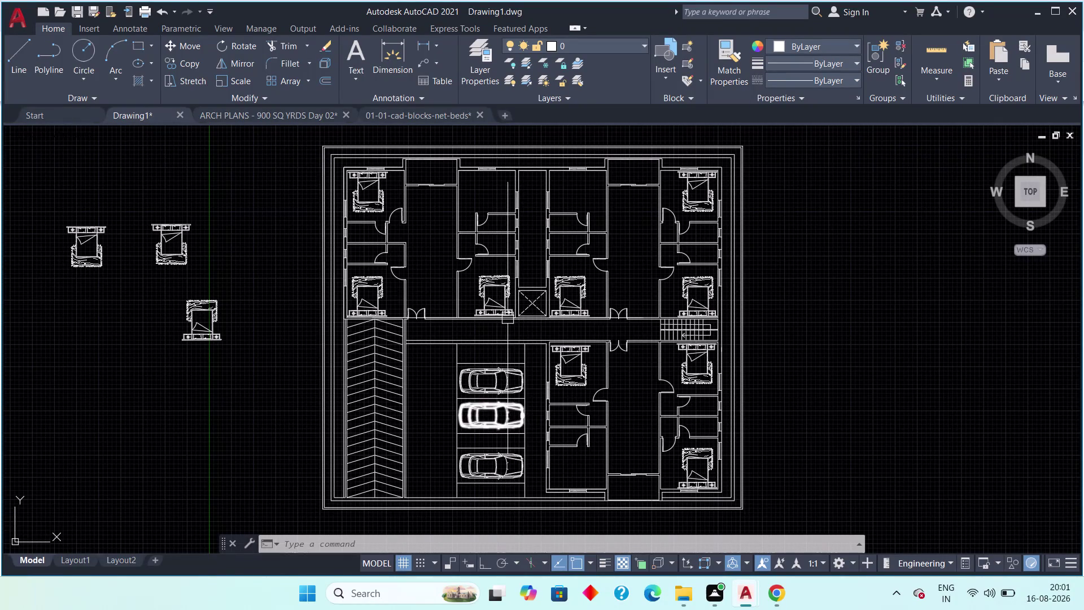
Zoom to the upper inner bedroom and set an offset distance of 2'3".
middle_drag(499, 293, 466, 413)
scroll(up, 3)
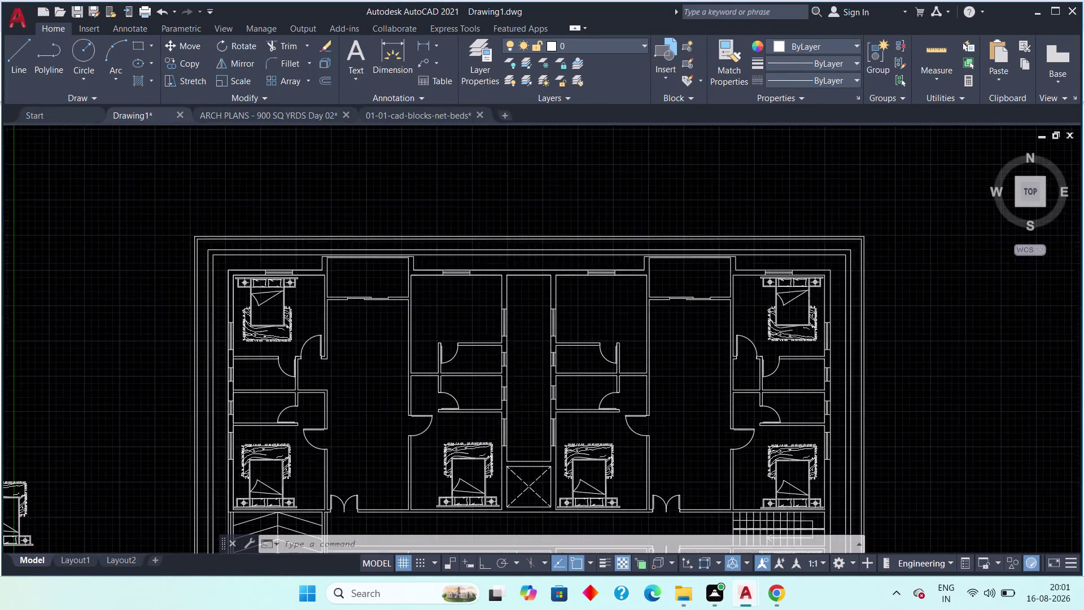
scroll(up, 3)
middle_drag(464, 308, 443, 370)
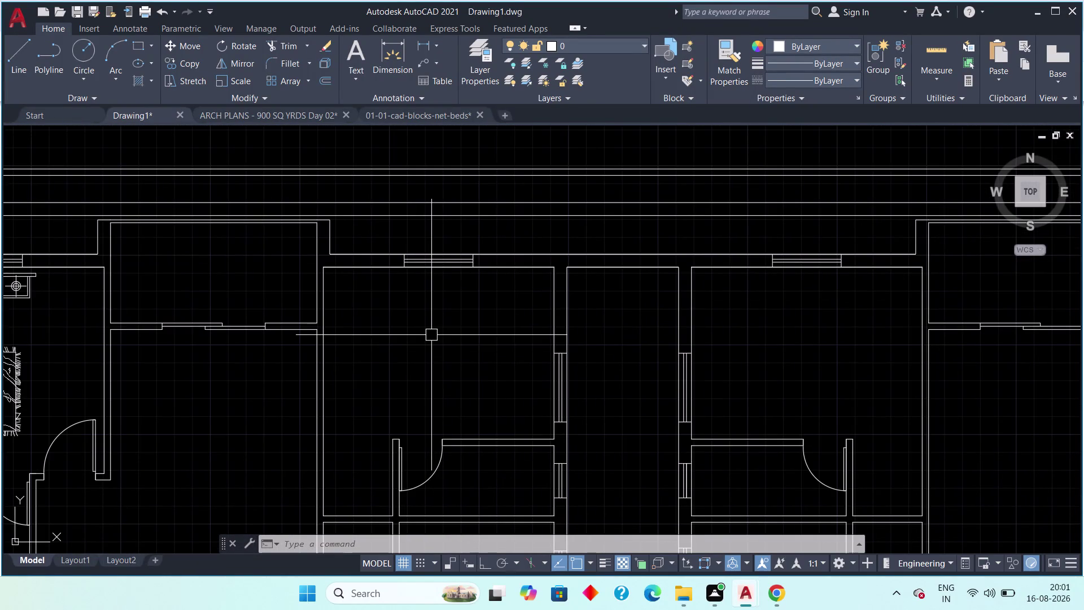
scroll(up, 3)
middle_drag(415, 304, 415, 317)
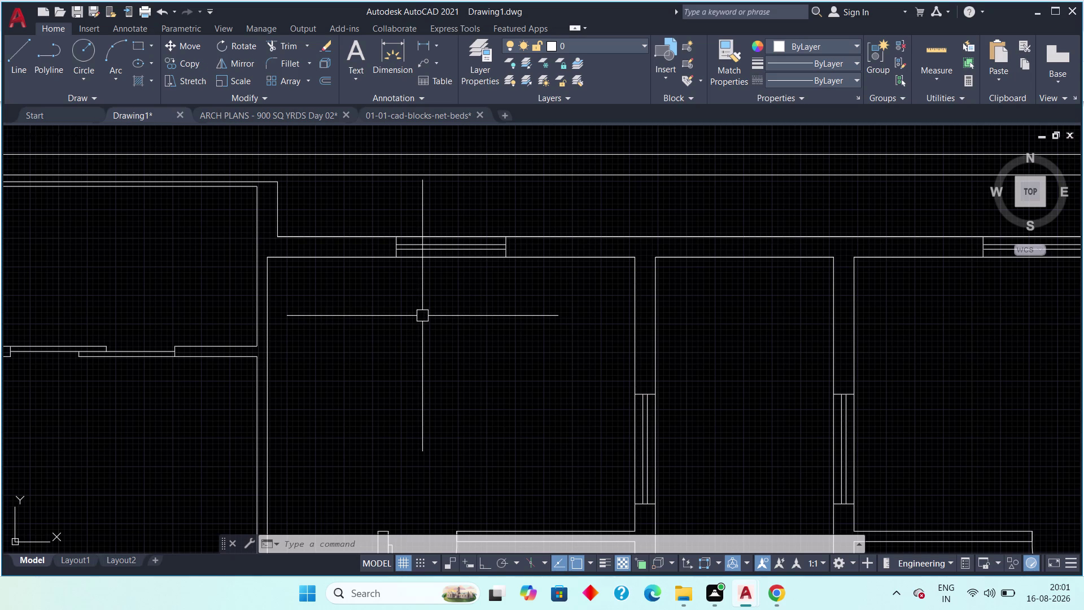
text(off)
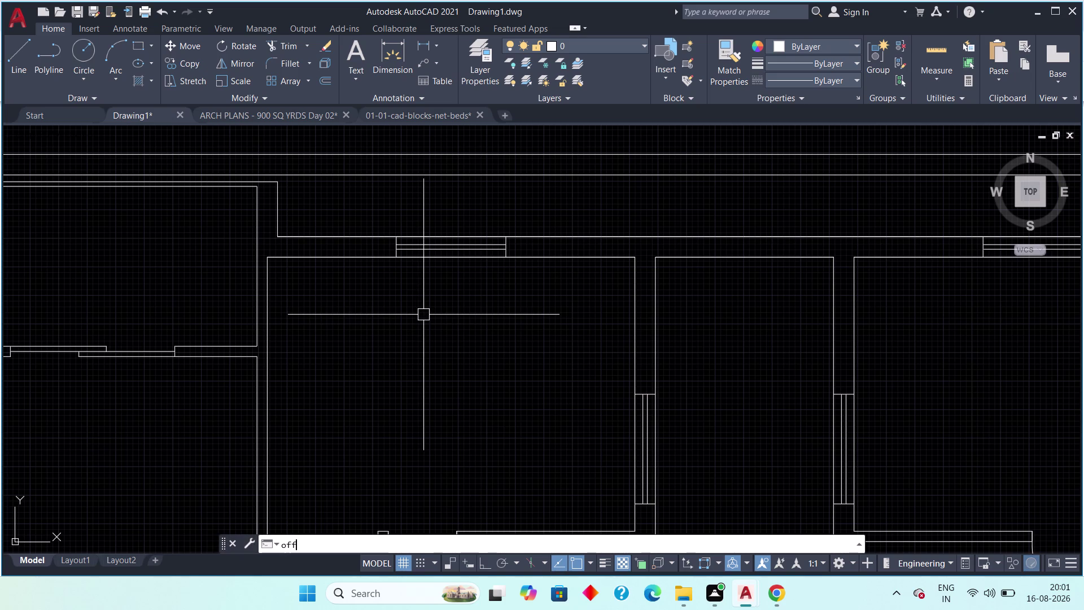
key(space)
text(2)
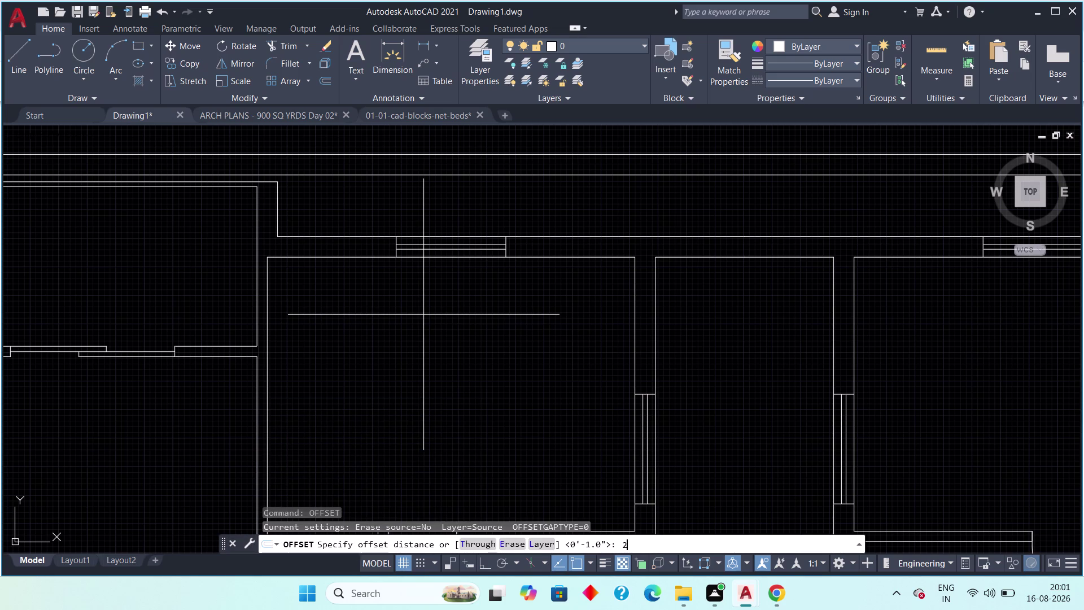
text('3)
text(")
key(space)
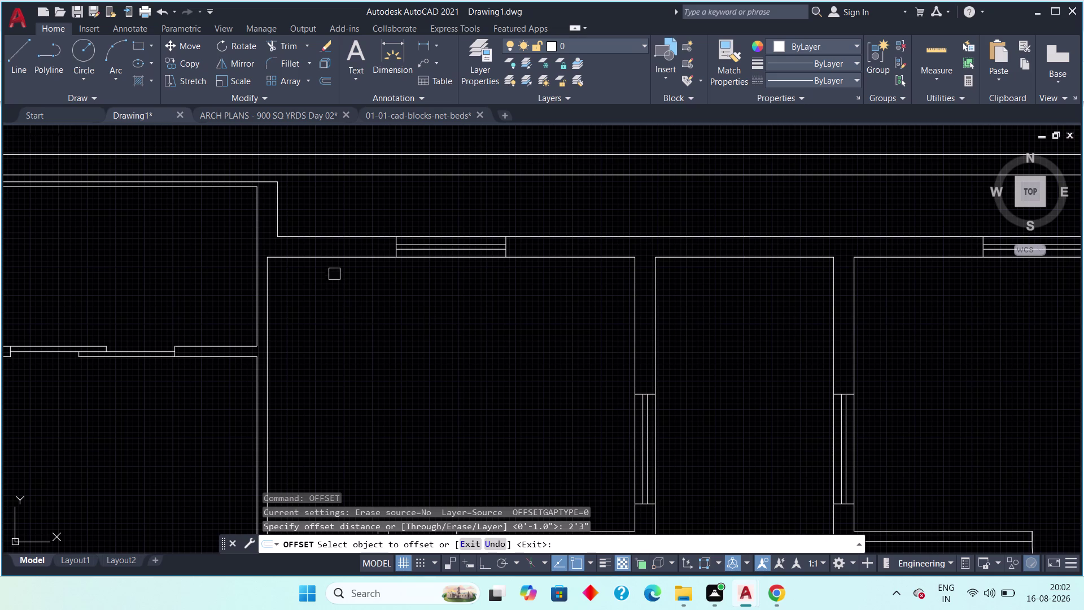
Offset the room's top and left walls 2'3" inward.
click(335, 259)
click(341, 342)
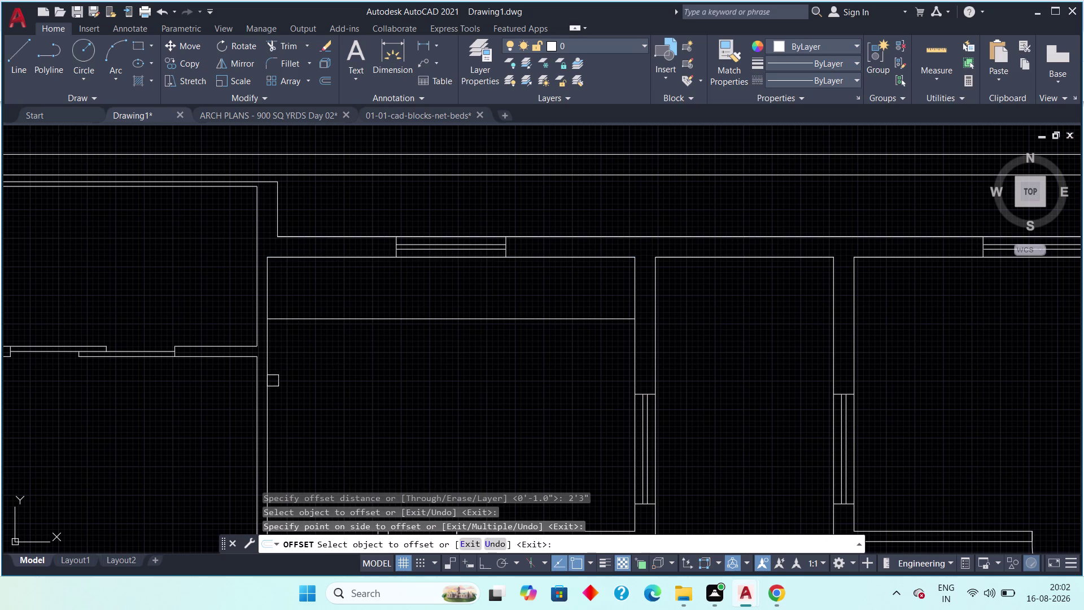
click(270, 383)
click(314, 383)
scroll(down, 3)
middle_drag(328, 386, 368, 314)
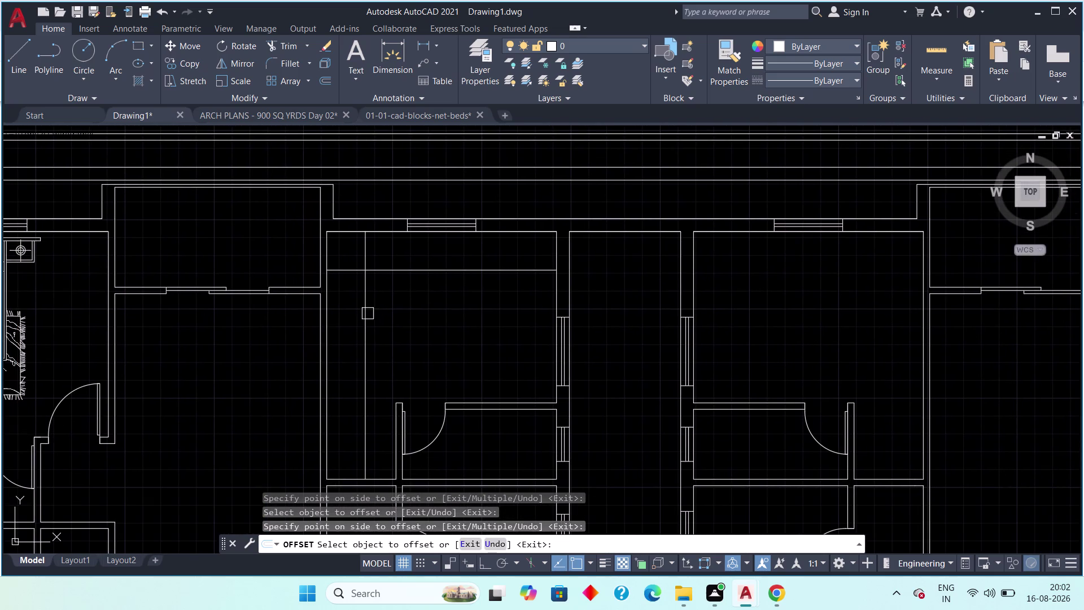
key(Escape)
key(Escape)
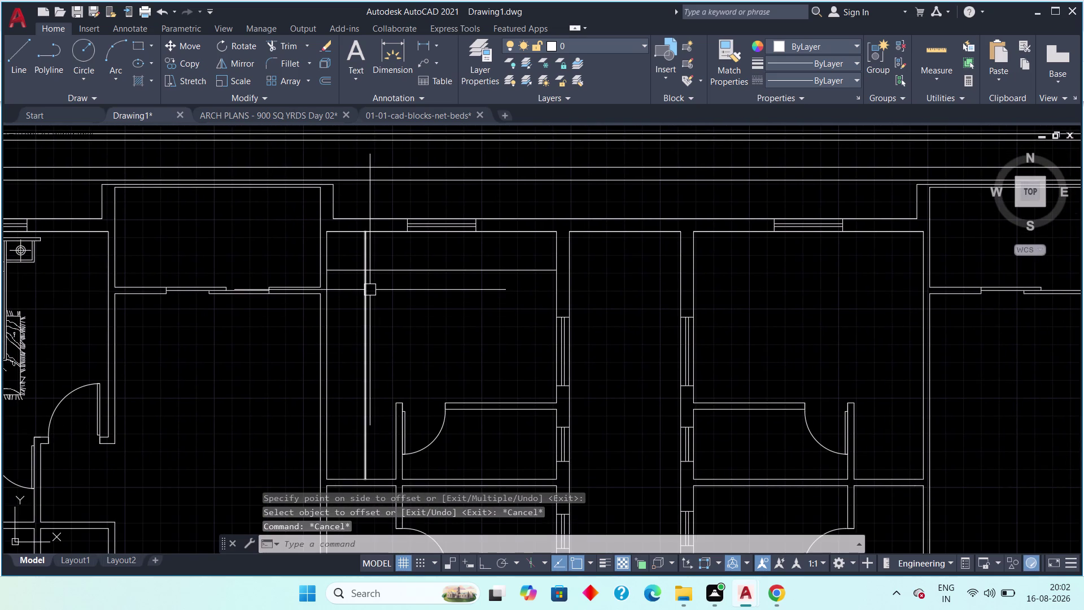
Trim the overlapping offset line ends with a fence.
key(t)
key(r)
key(space)
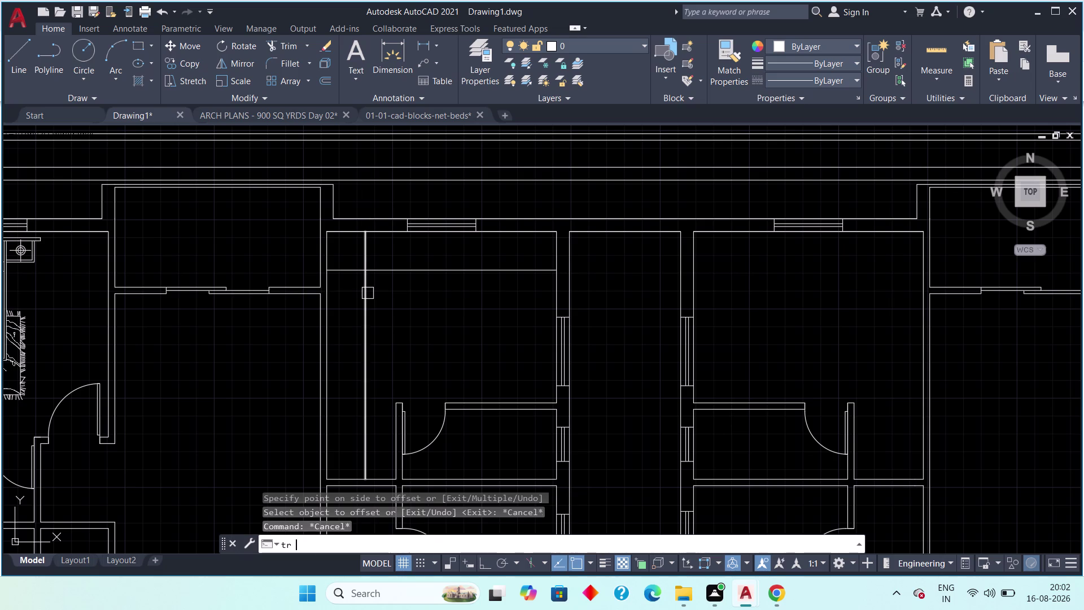
scroll(up, 3)
click(382, 230)
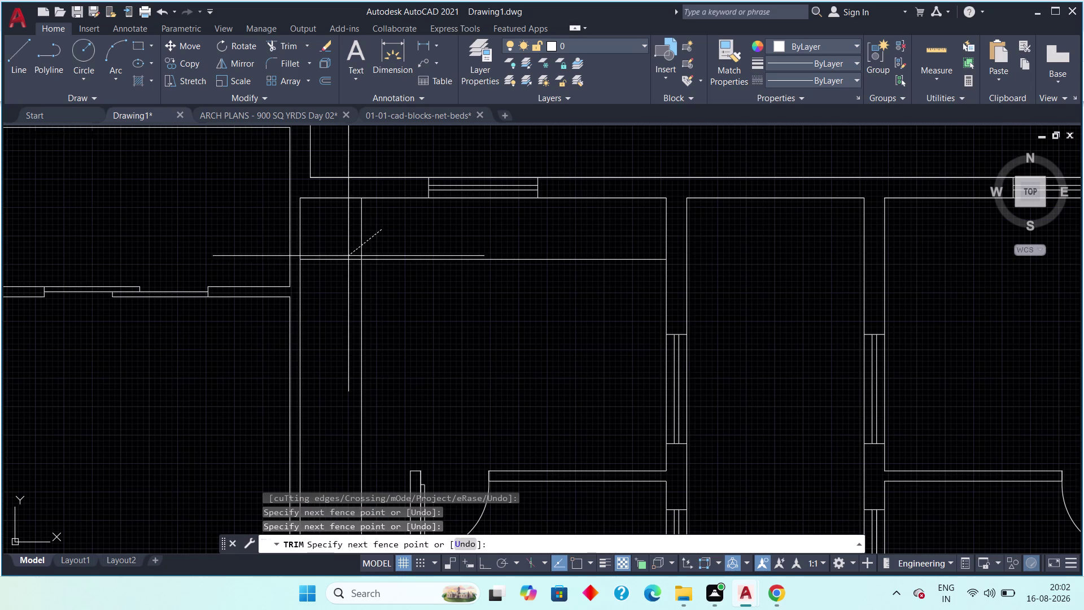
click(338, 267)
scroll(down, 3)
middle_drag(336, 336, 327, 273)
key(Escape)
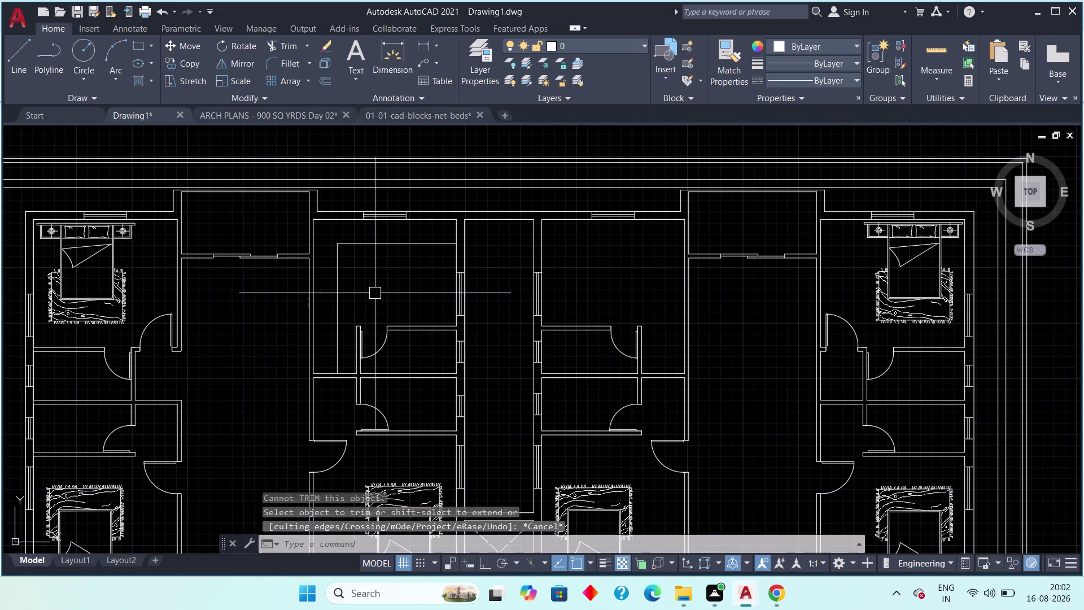
middle_drag(380, 296, 316, 307)
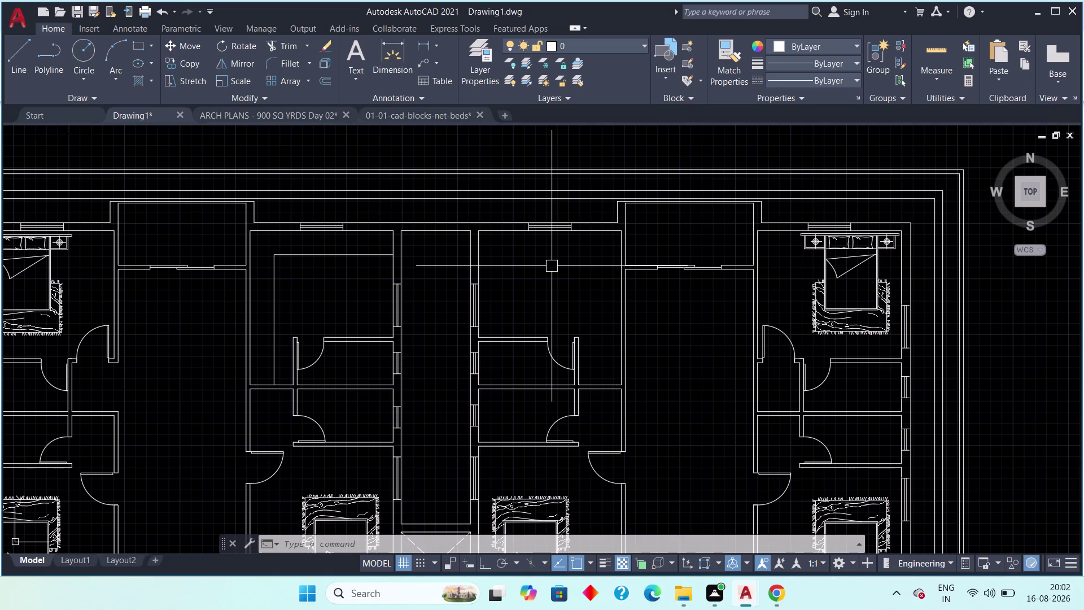
Set a 2'3" offset distance for the neighbouring bedroom.
key(o)
text(ff)
key(space)
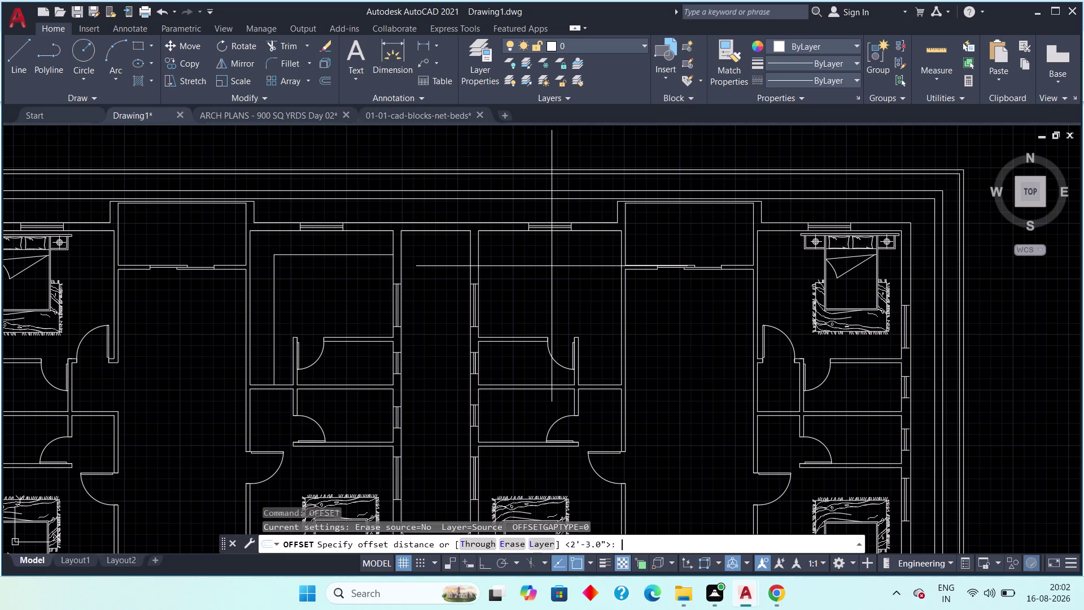
text(2'3)
text(")
key(space)
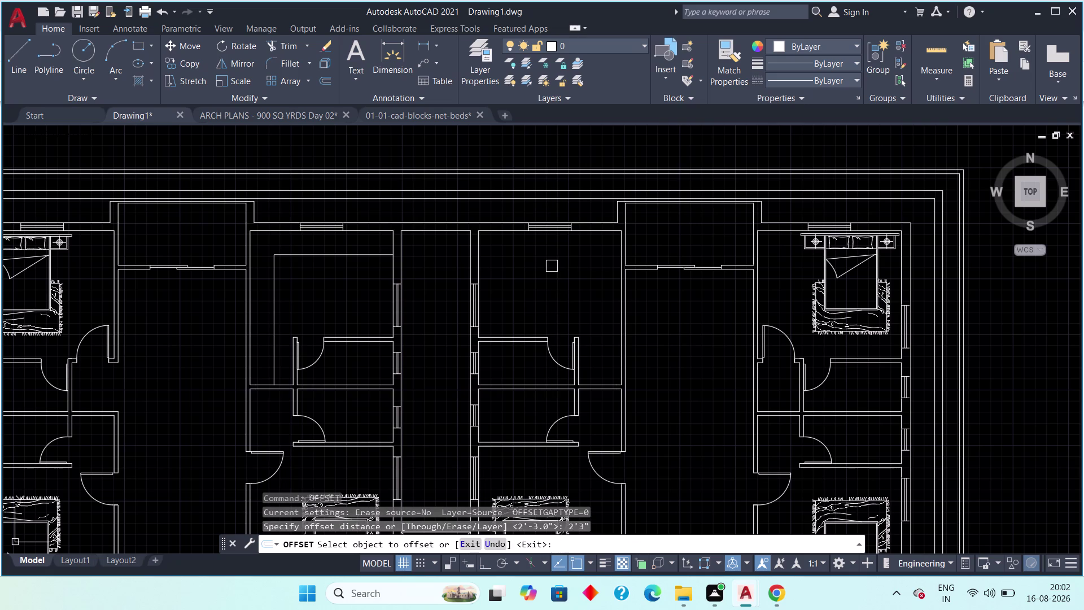
Offset the room's top and right walls 2'3" inward.
scroll(up, 3)
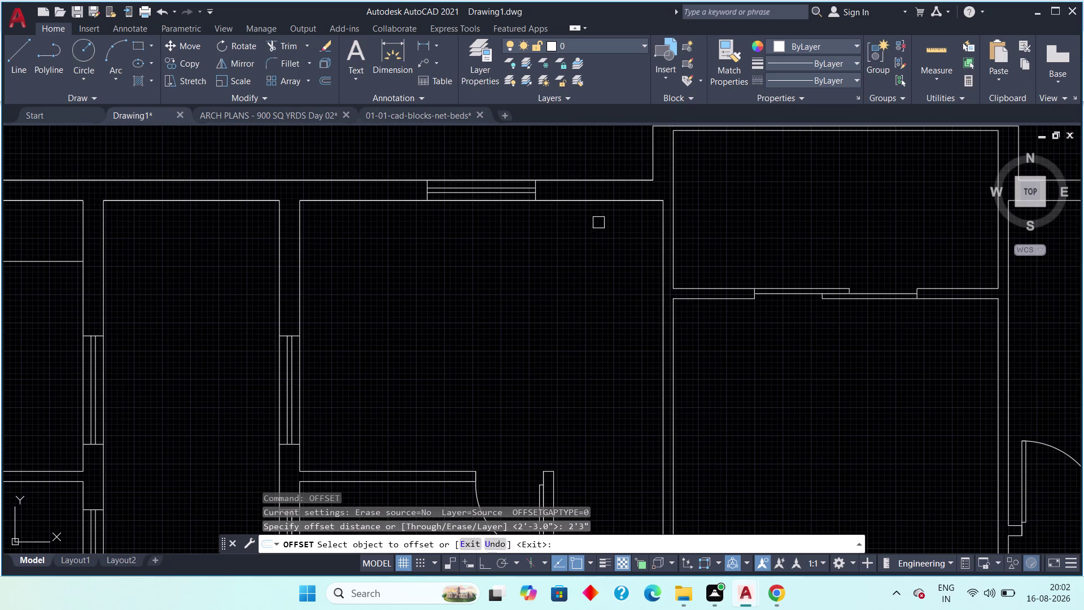
drag(598, 203, 597, 208)
click(595, 262)
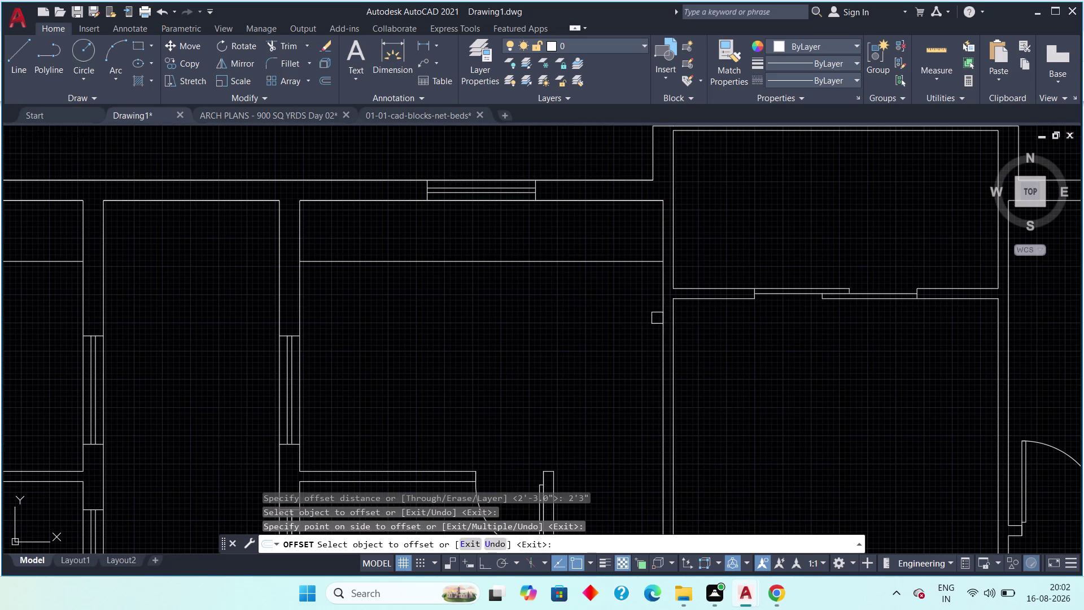
drag(661, 319, 629, 321)
click(570, 327)
scroll(down, 3)
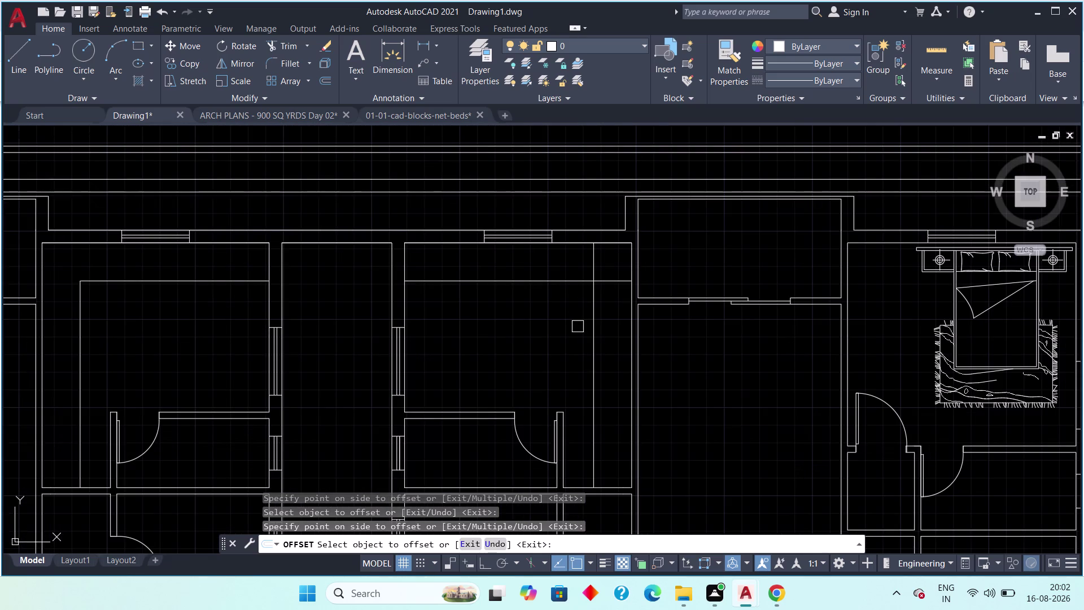
middle_drag(574, 326, 569, 309)
key(Escape)
key(Escape)
Trim the overlapping ends of the new offset lines.
text(t)
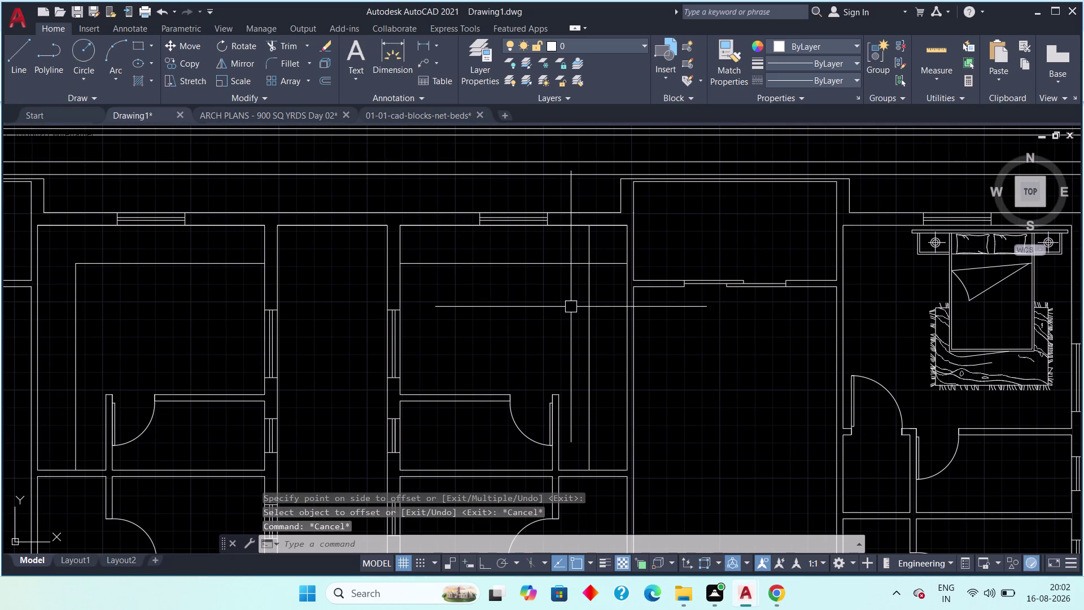
text(r)
key(space)
click(606, 265)
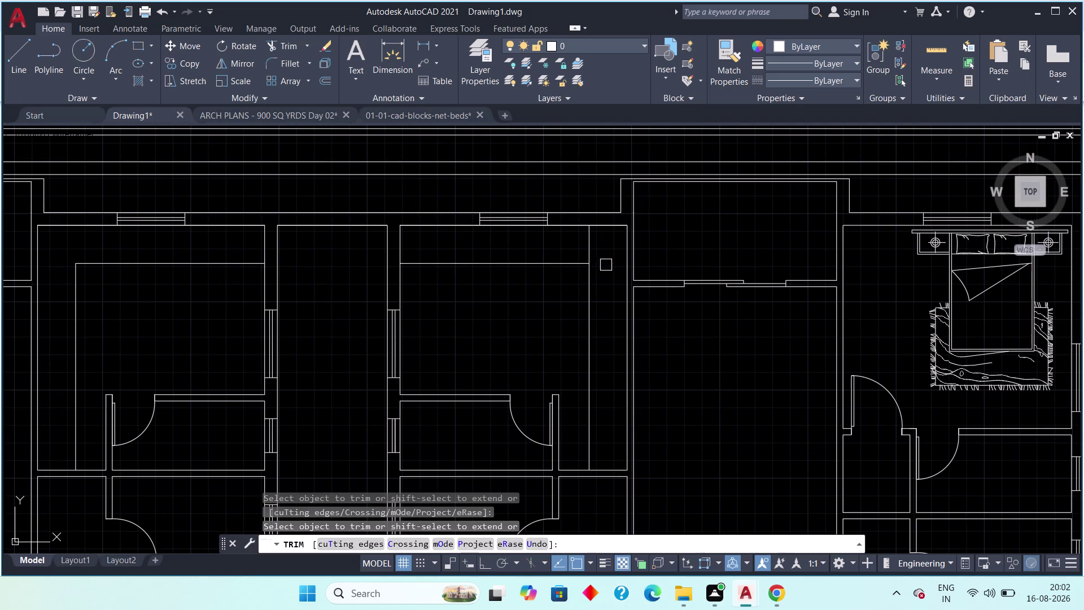
click(593, 246)
scroll(down, 3)
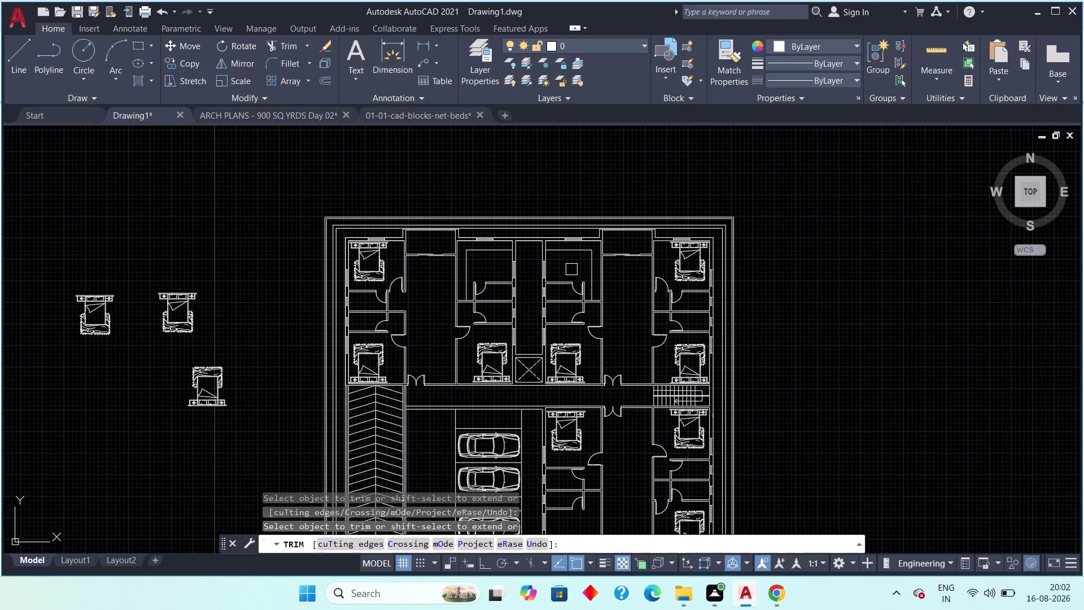
middle_drag(571, 269, 554, 252)
key(Escape)
key(Escape)
middle_drag(604, 430, 587, 259)
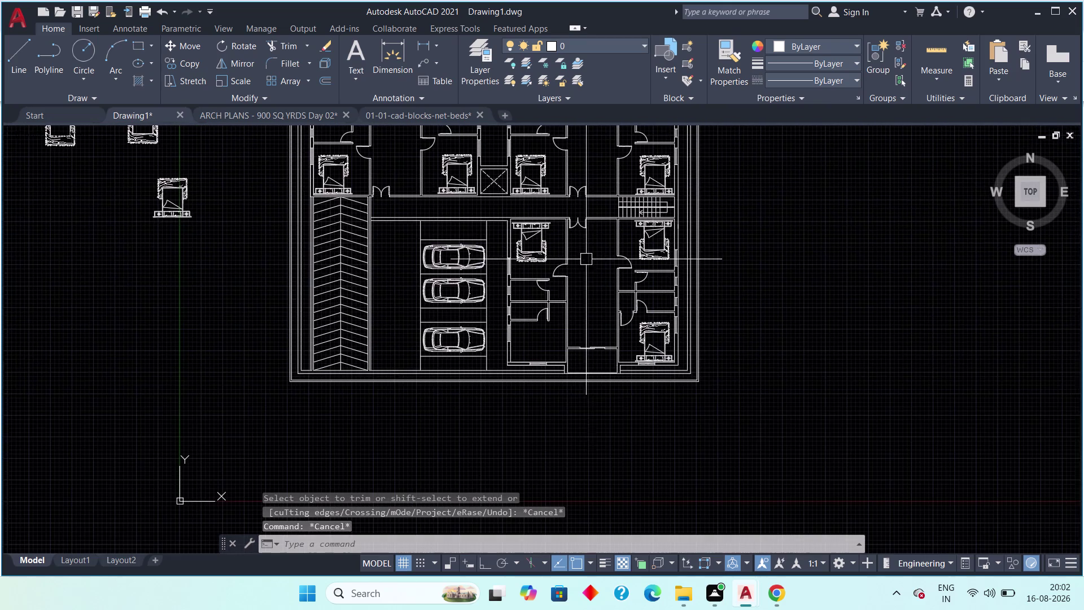
scroll(up, 3)
middle_drag(552, 344, 557, 327)
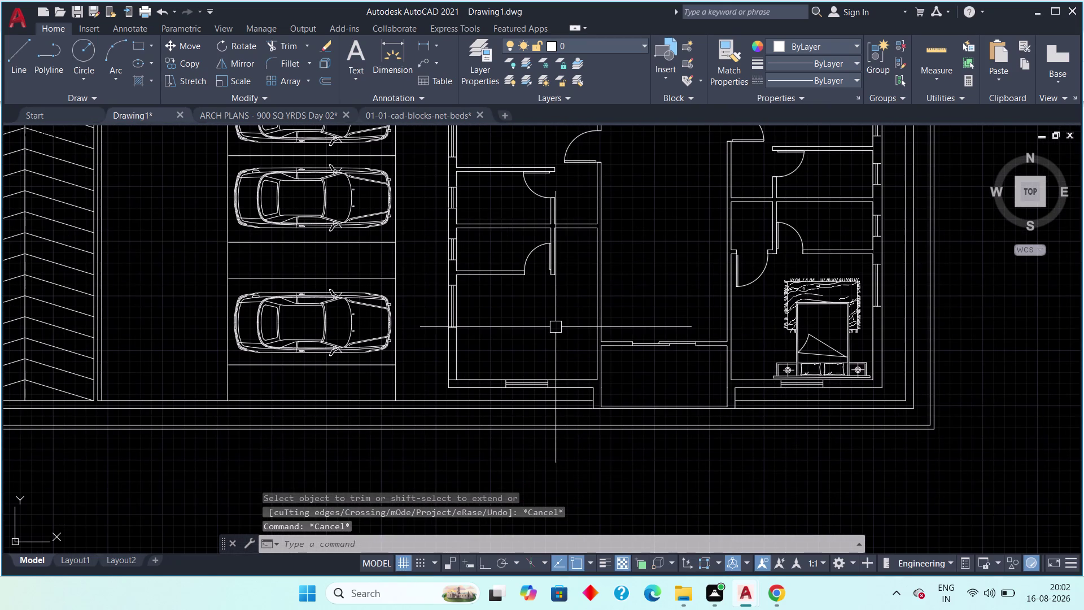
middle_drag(560, 320, 563, 357)
scroll(down, 3)
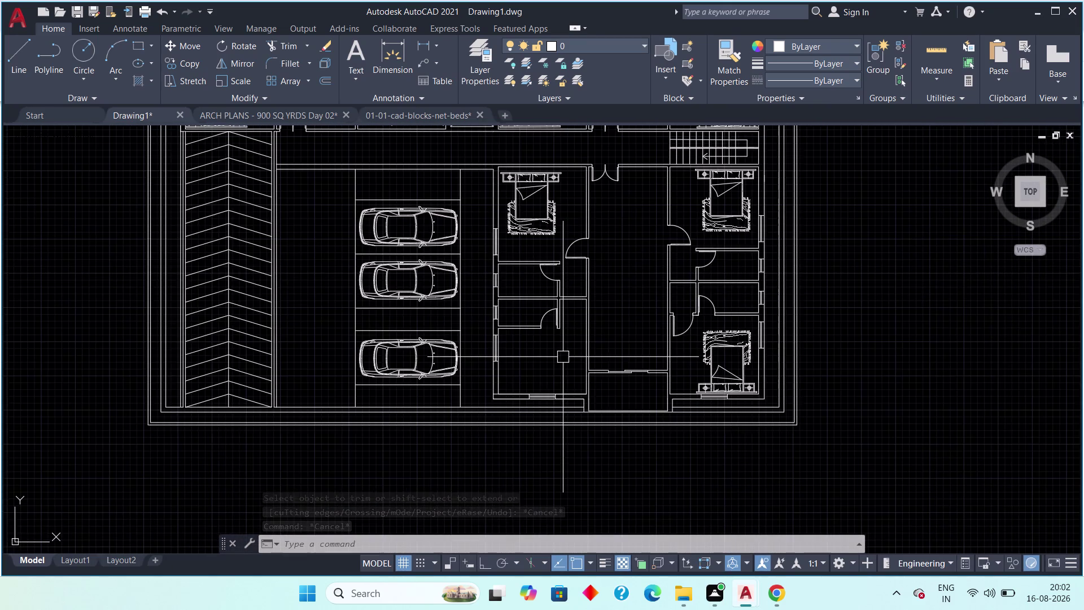
scroll(down, 3)
middle_drag(588, 178, 505, 364)
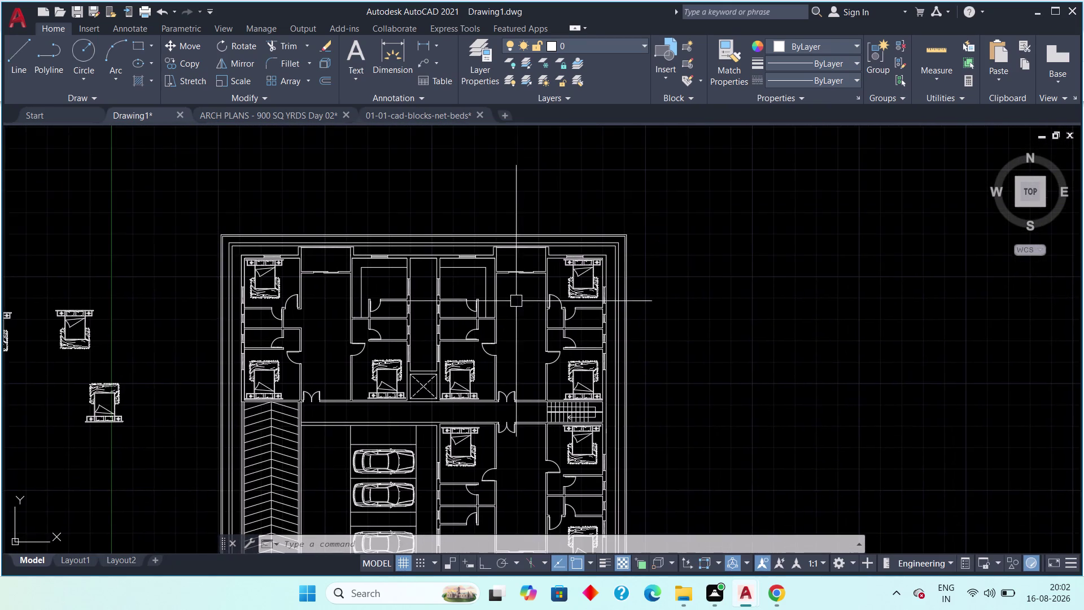
scroll(up, 3)
scroll(up, 3)
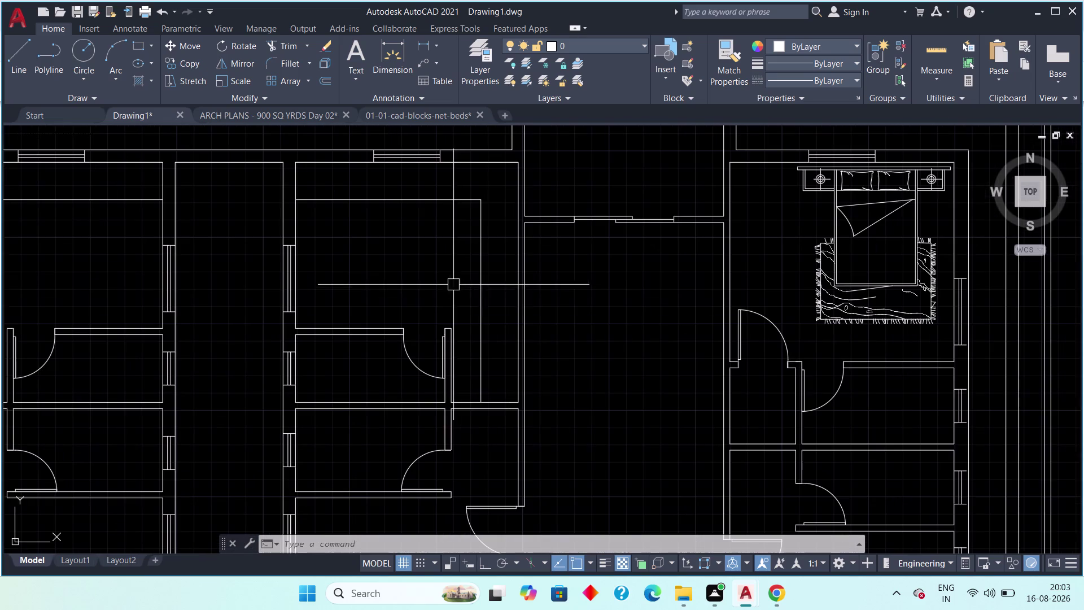
scroll(down, 3)
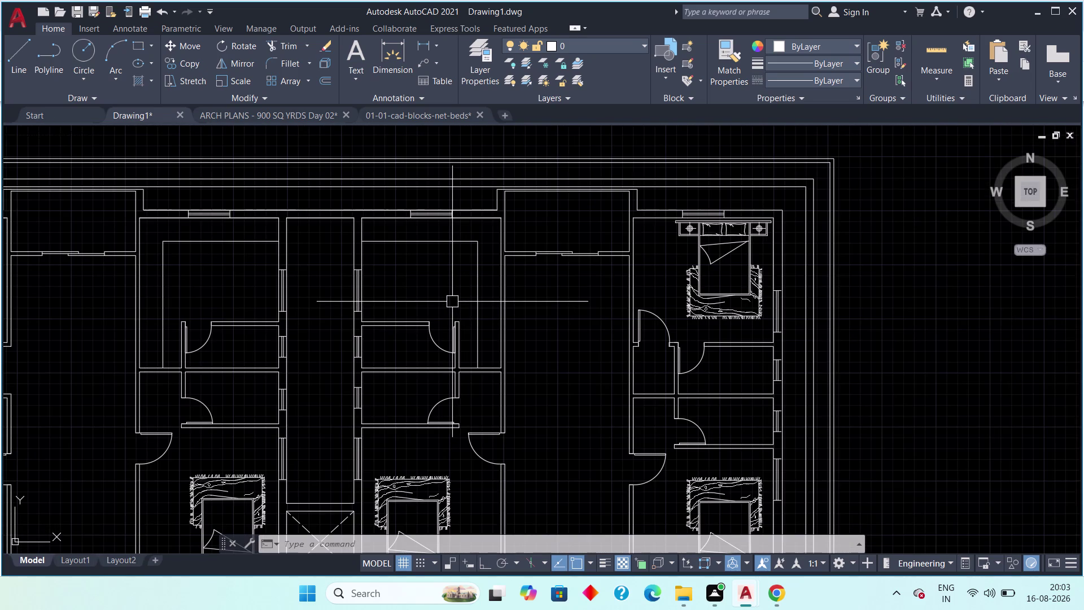
scroll(up, 3)
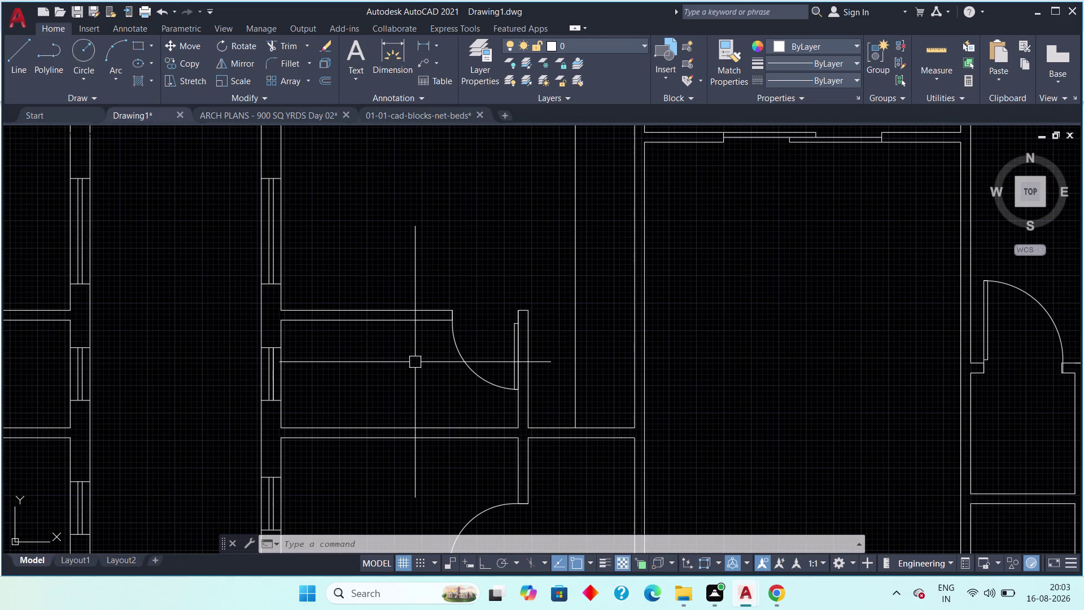
scroll(down, 3)
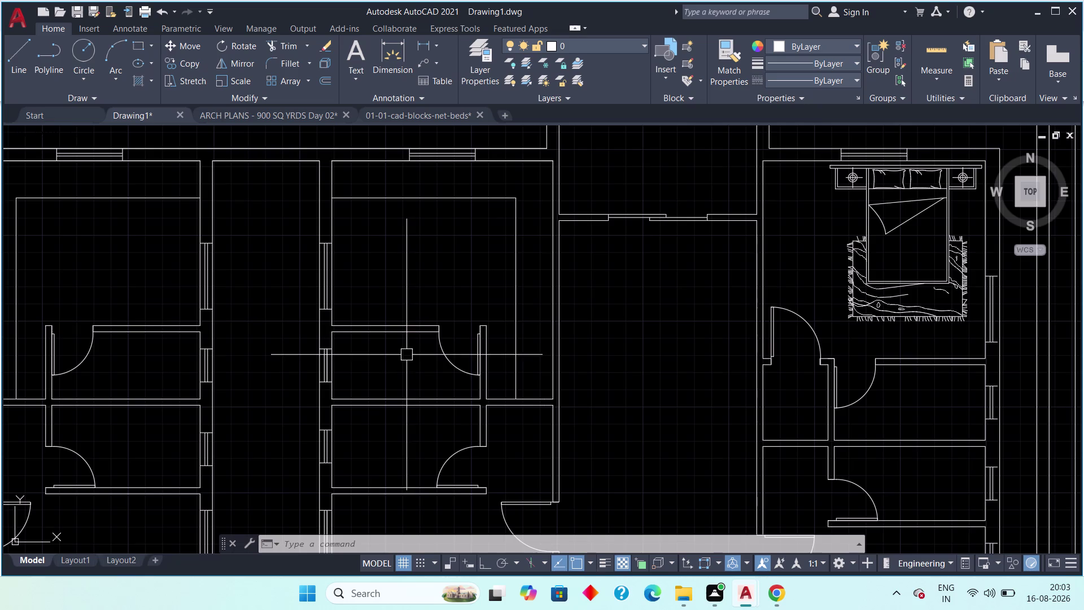
scroll(down, 3)
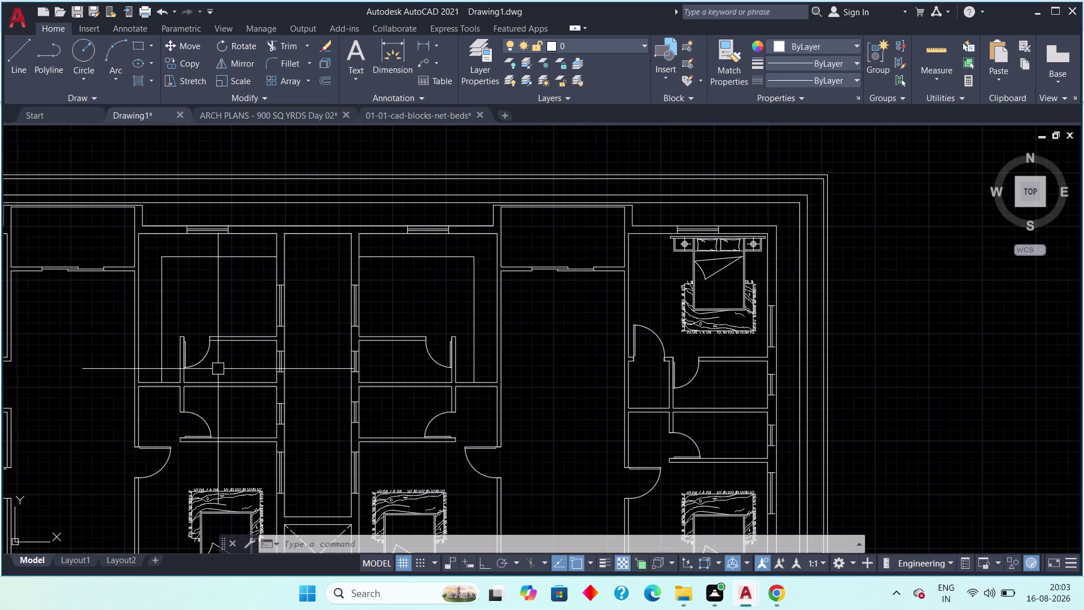
scroll(down, 3)
middle_drag(333, 400, 309, 297)
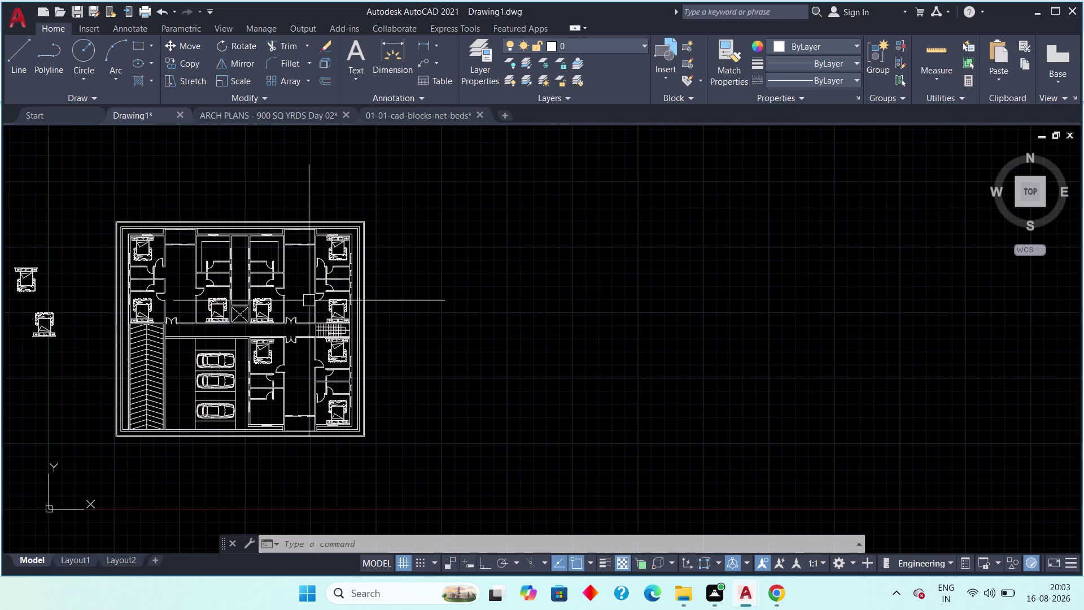
scroll(up, 3)
middle_drag(294, 382, 332, 259)
middle_drag(243, 424, 241, 368)
scroll(up, 3)
middle_drag(247, 402, 287, 402)
scroll(down, 3)
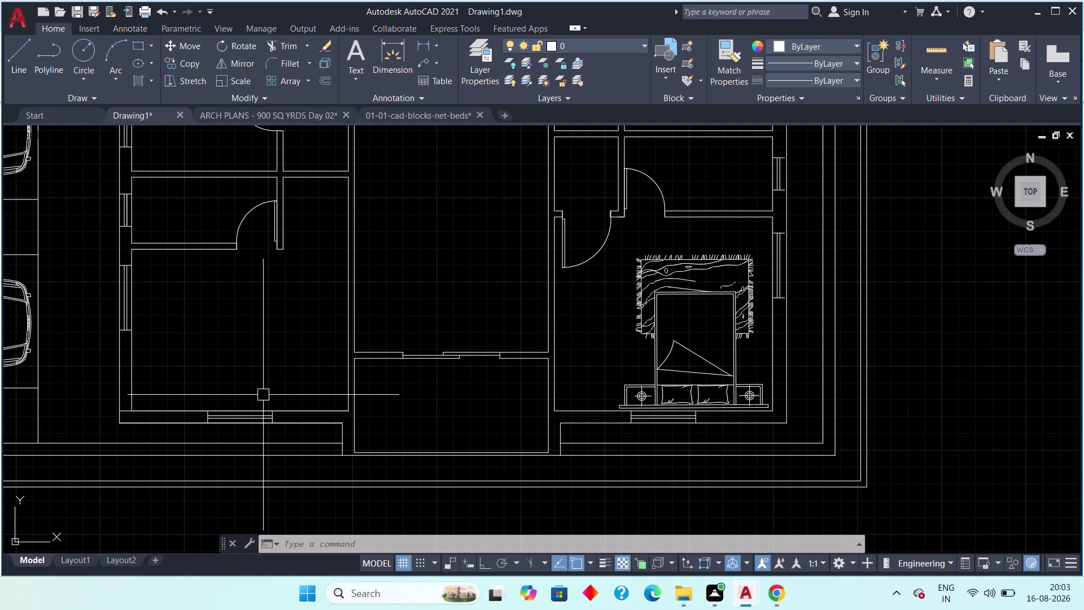
scroll(up, 3)
middle_drag(154, 403, 190, 399)
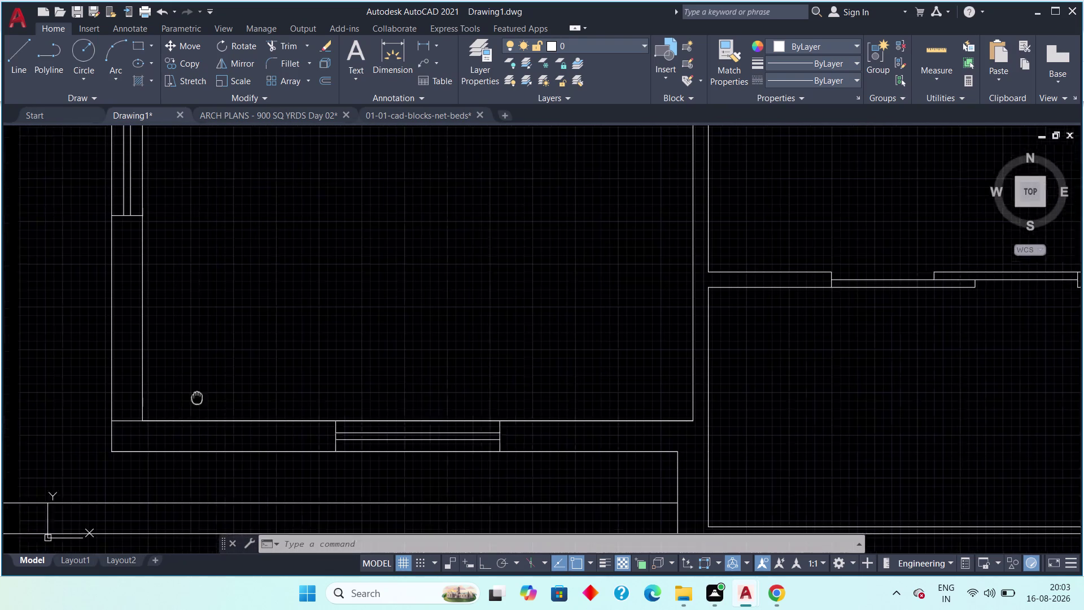
middle_drag(190, 399, 249, 382)
click(187, 406)
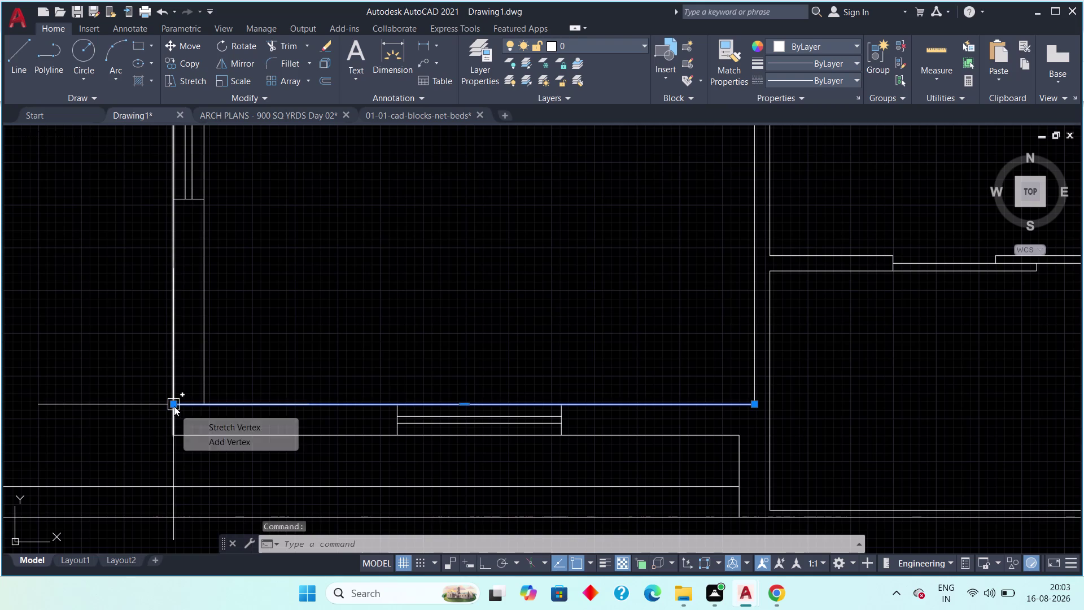
click(174, 406)
click(200, 402)
scroll(down, 3)
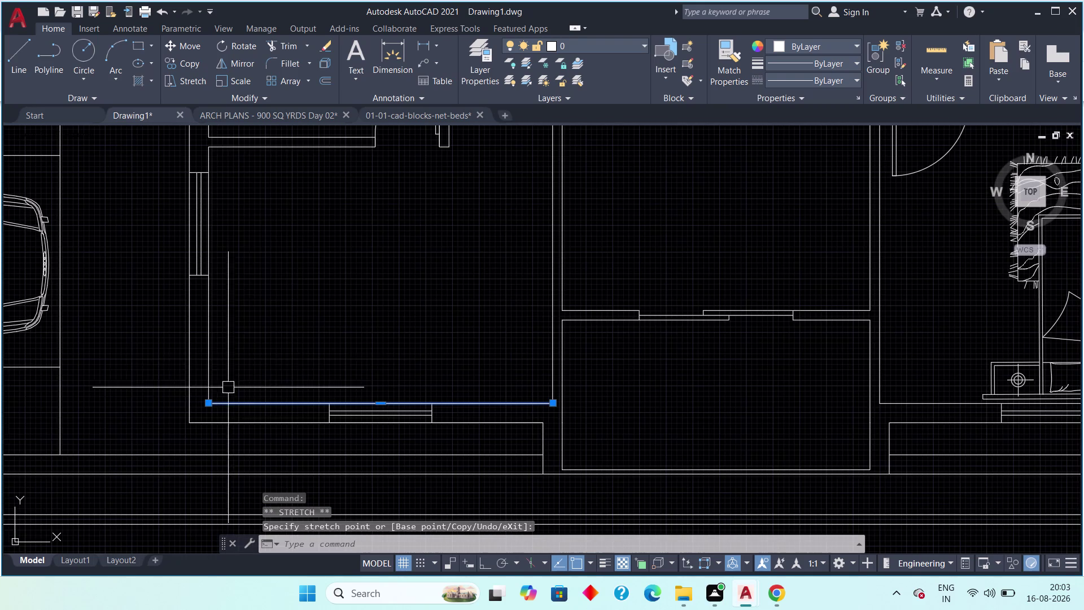
key(Escape)
middle_drag(329, 348, 271, 377)
Center the view on the lower bedroom and set a 2'3" offset distance.
scroll(down, 3)
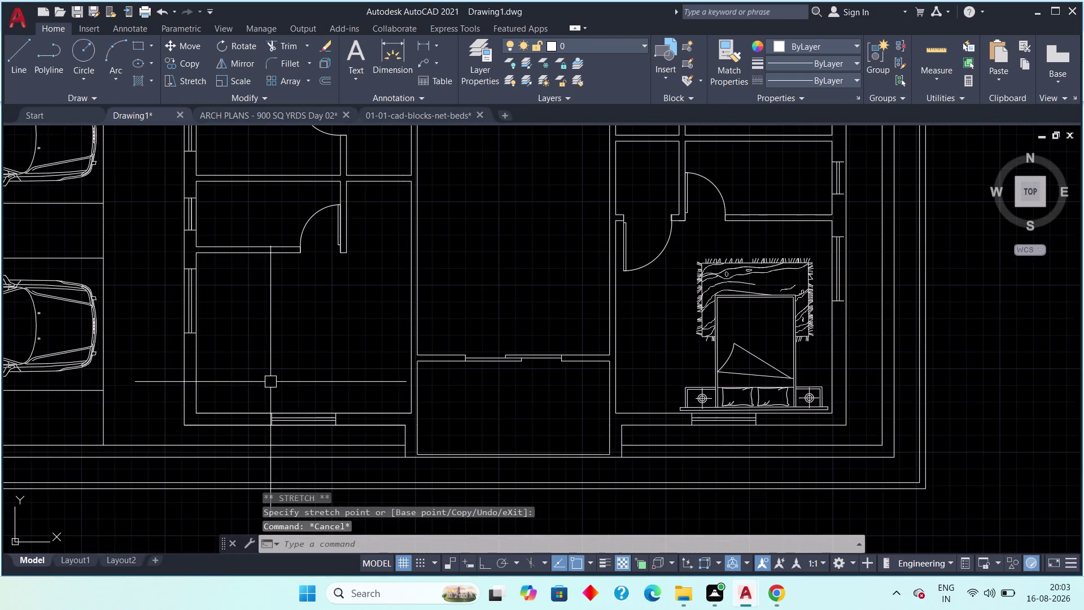
middle_drag(298, 383, 268, 395)
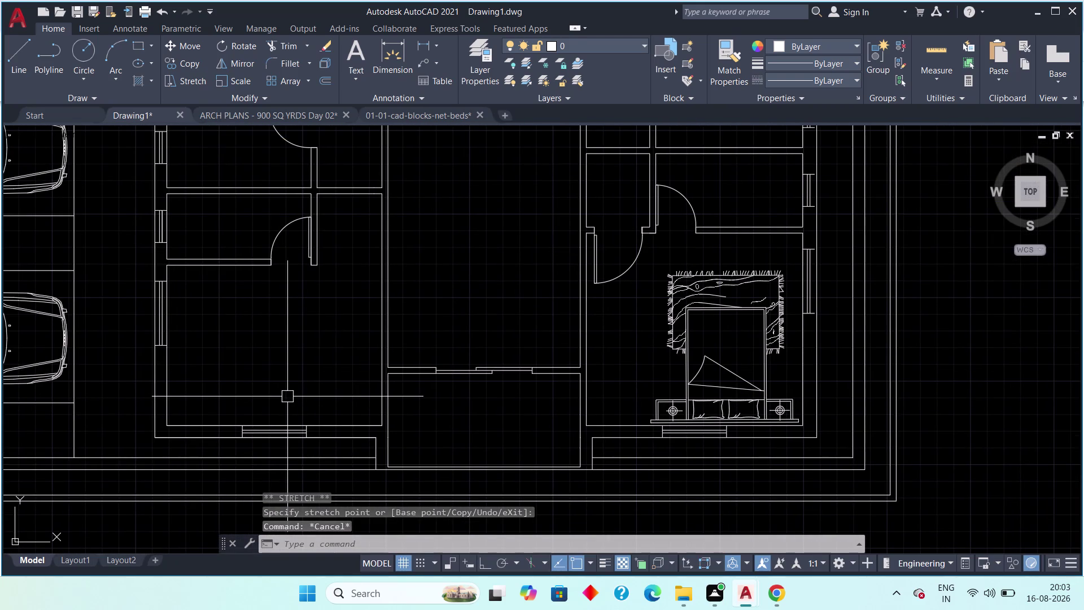
text(o)
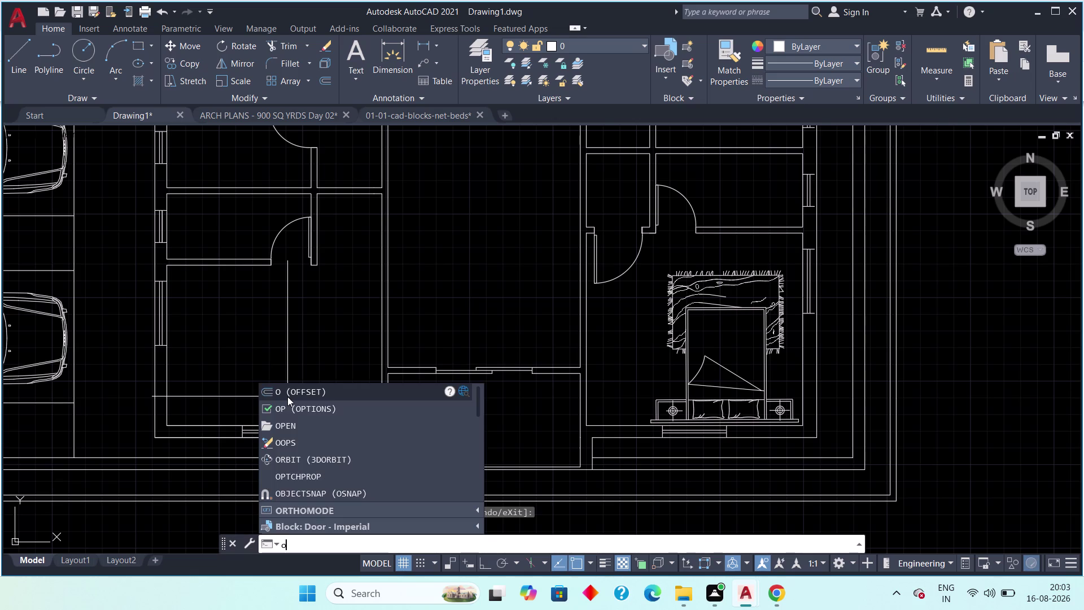
text(ff)
key(space)
text(2)
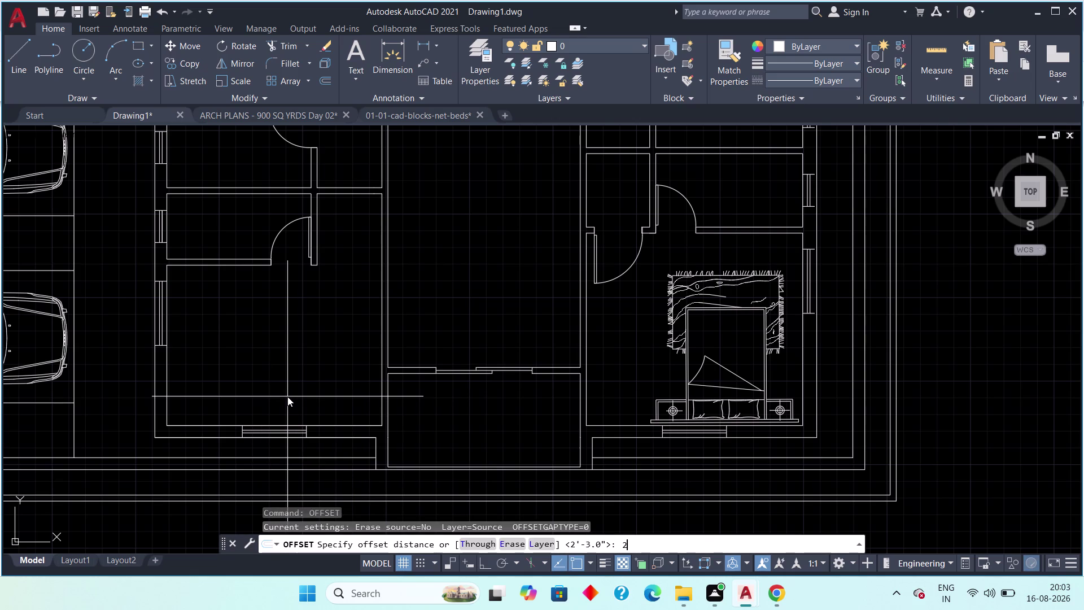
text('3")
key(space)
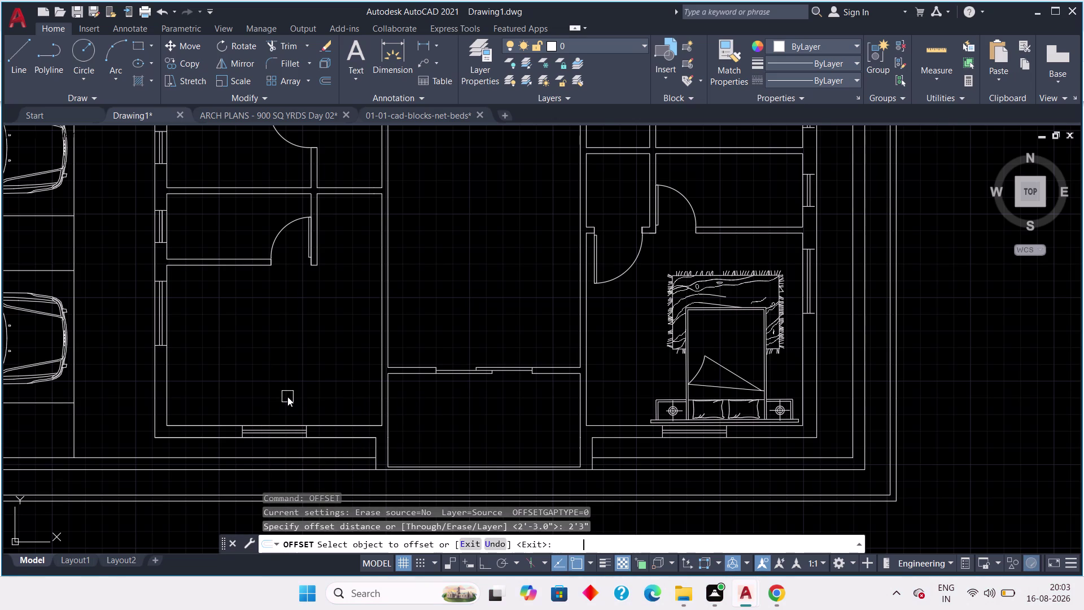
Offset the lower bedroom's wall lines 2'3" into the room.
click(337, 426)
click(345, 398)
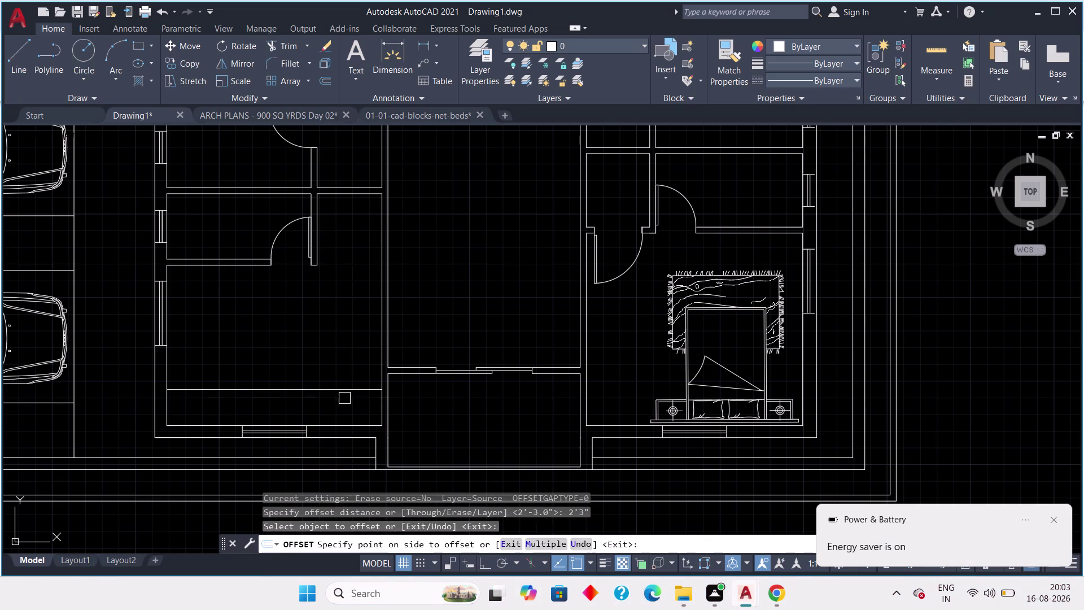
drag(383, 339, 369, 343)
click(341, 346)
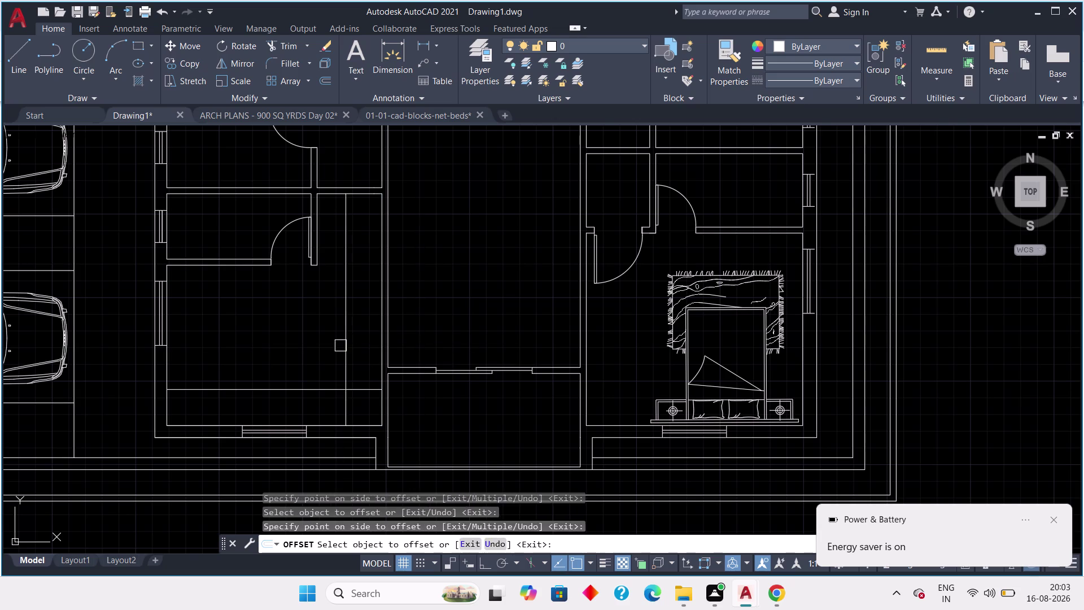
key(Escape)
key(Escape)
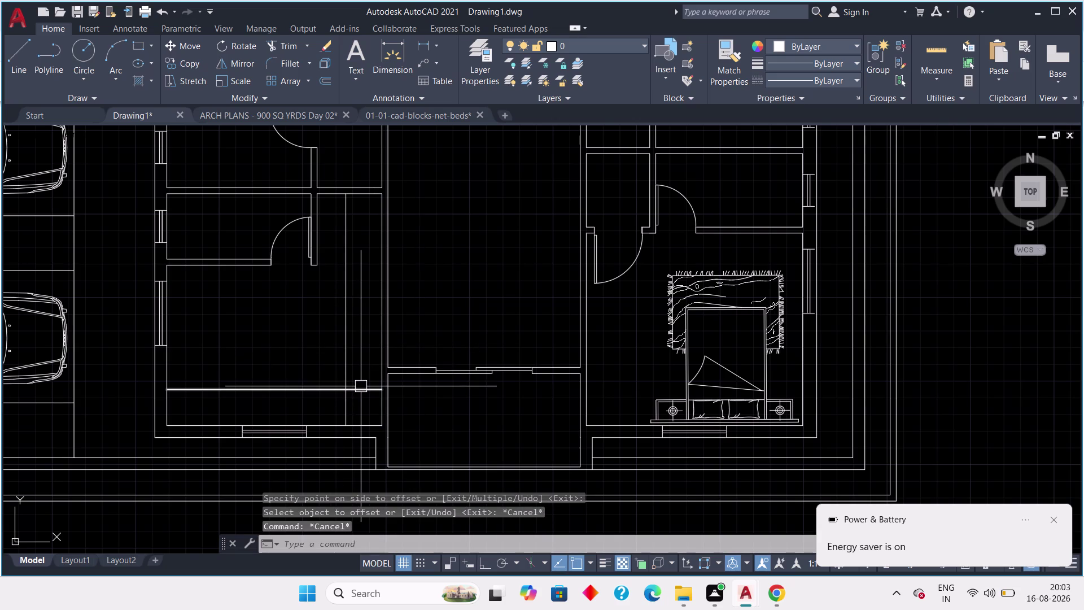
Fence-trim the excess ends of the lower bedroom's offset lines.
key(t)
key(r)
key(space)
scroll(up, 3)
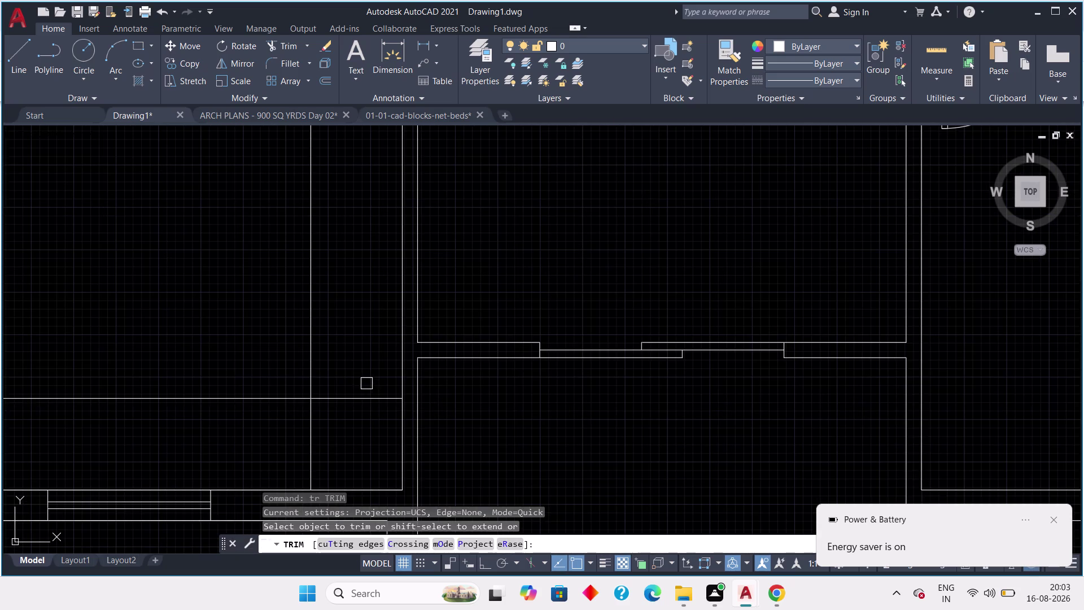
drag(365, 377, 360, 382)
click(289, 432)
scroll(down, 3)
middle_drag(265, 376, 270, 398)
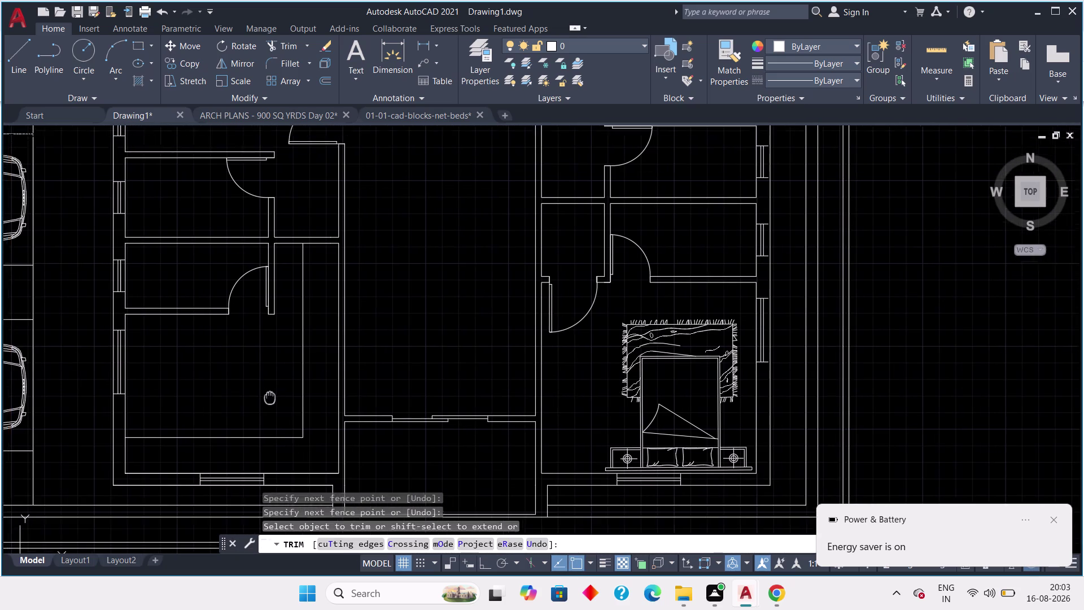
middle_drag(270, 398, 272, 408)
scroll(down, 3)
key(Escape)
key(Escape)
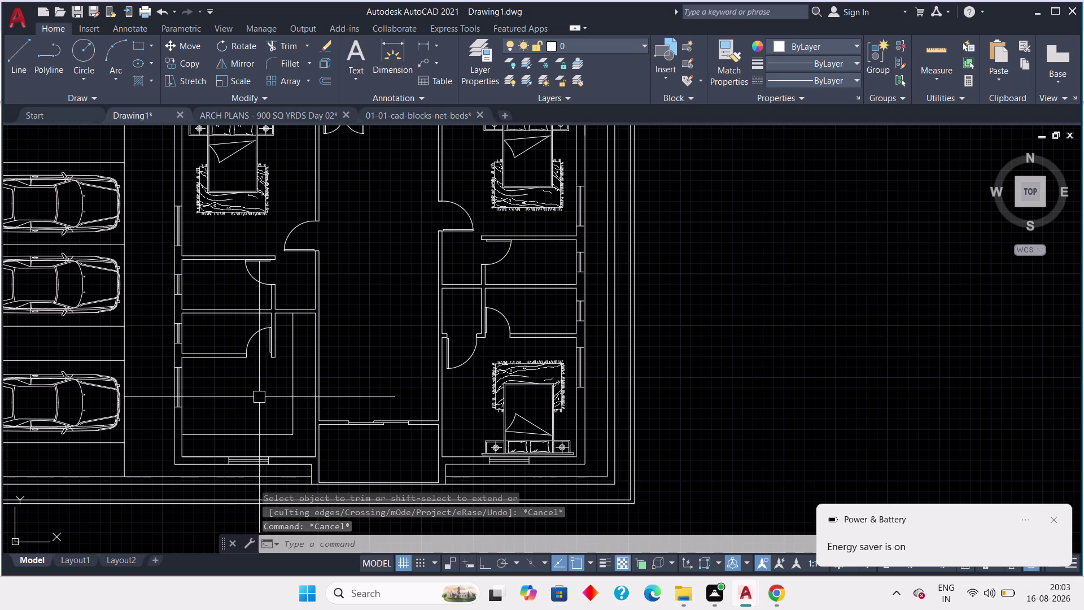
View the whole plan, then switch to the ARCH PLANS - 900 SQ YRDS Day 02 drawing.
middle_drag(259, 397, 353, 461)
scroll(down, 3)
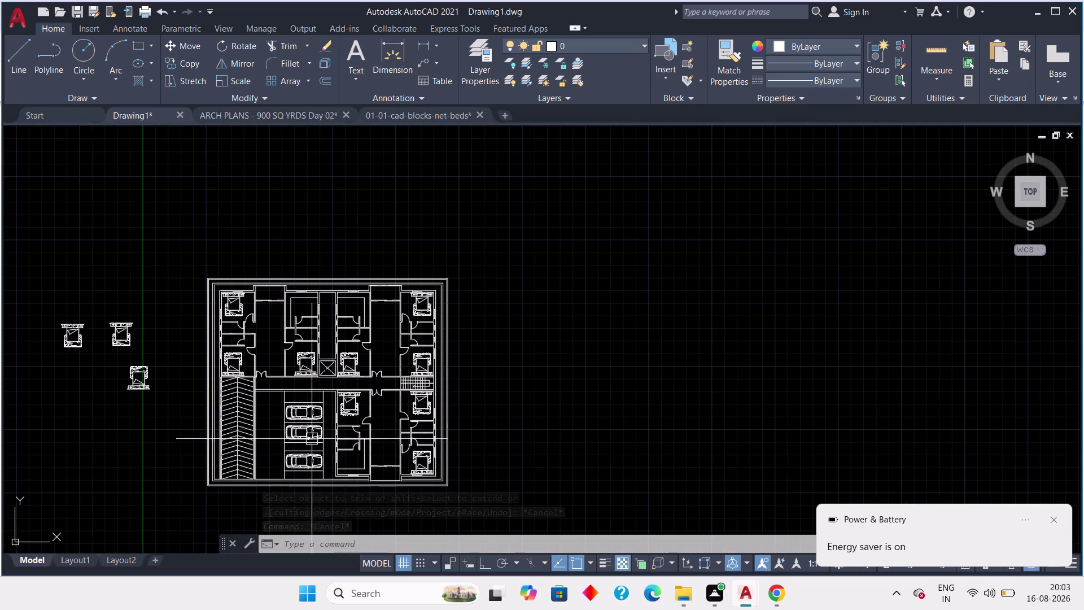
middle_drag(261, 350, 296, 399)
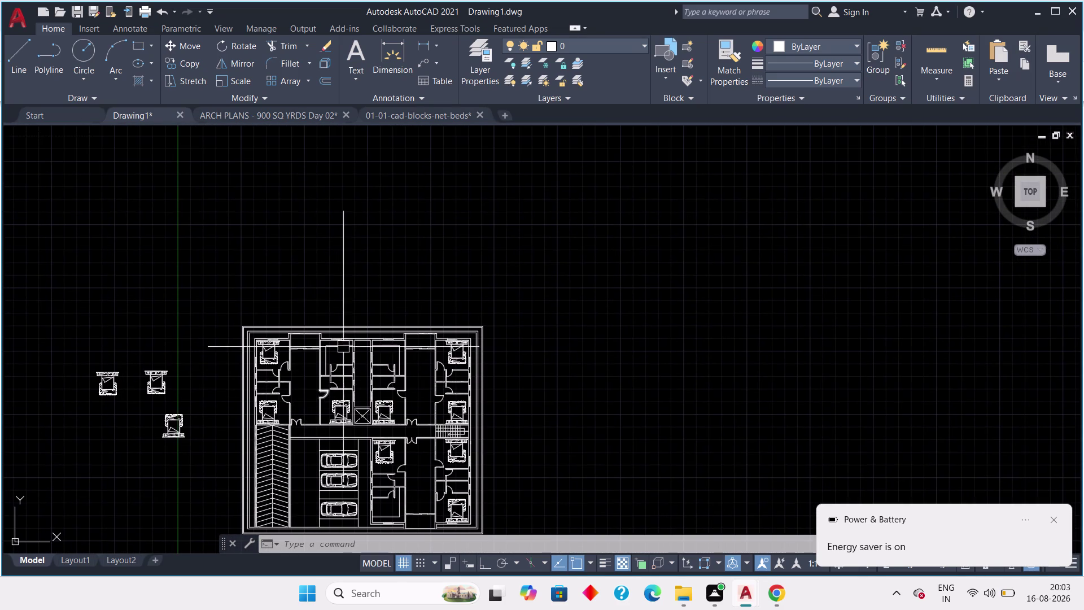
scroll(up, 3)
middle_drag(354, 368, 338, 395)
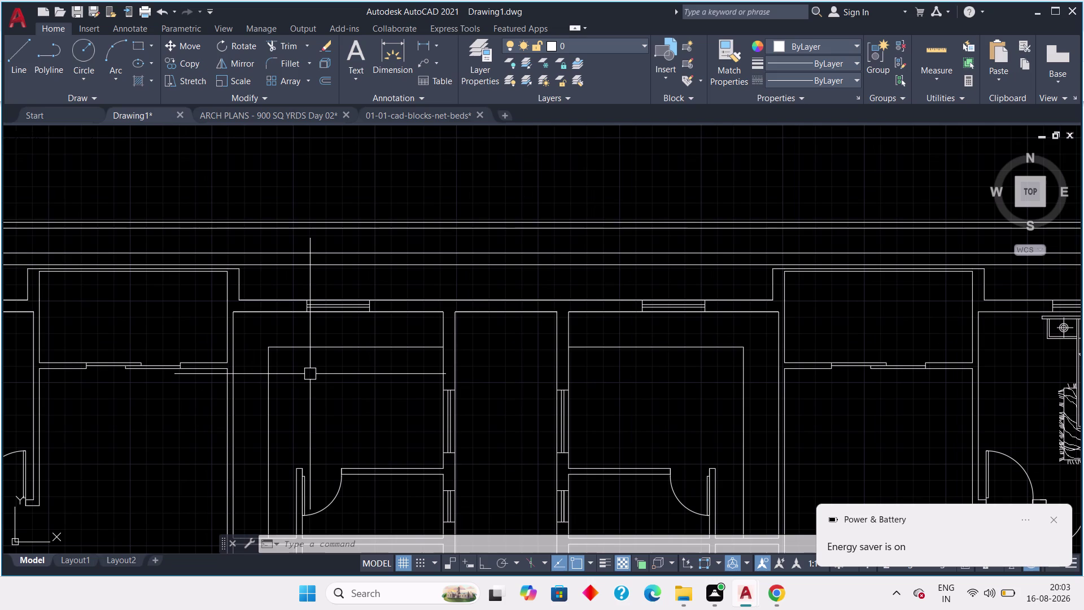
click(233, 114)
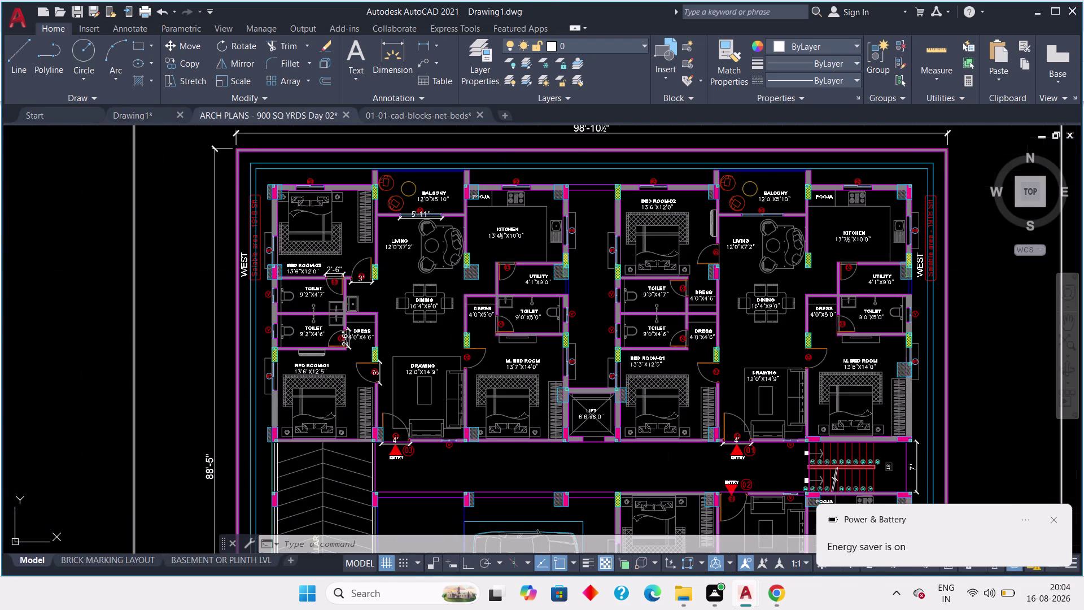
Zoom and pan the reference plan to center on the kitchen.
scroll(up, 3)
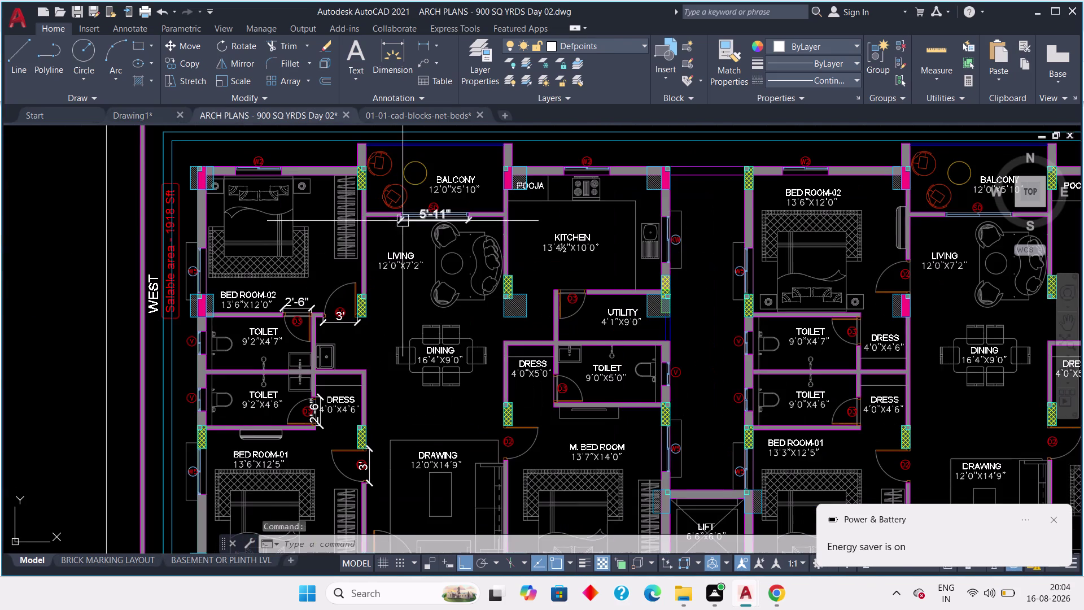
middle_drag(431, 241, 408, 288)
scroll(up, 3)
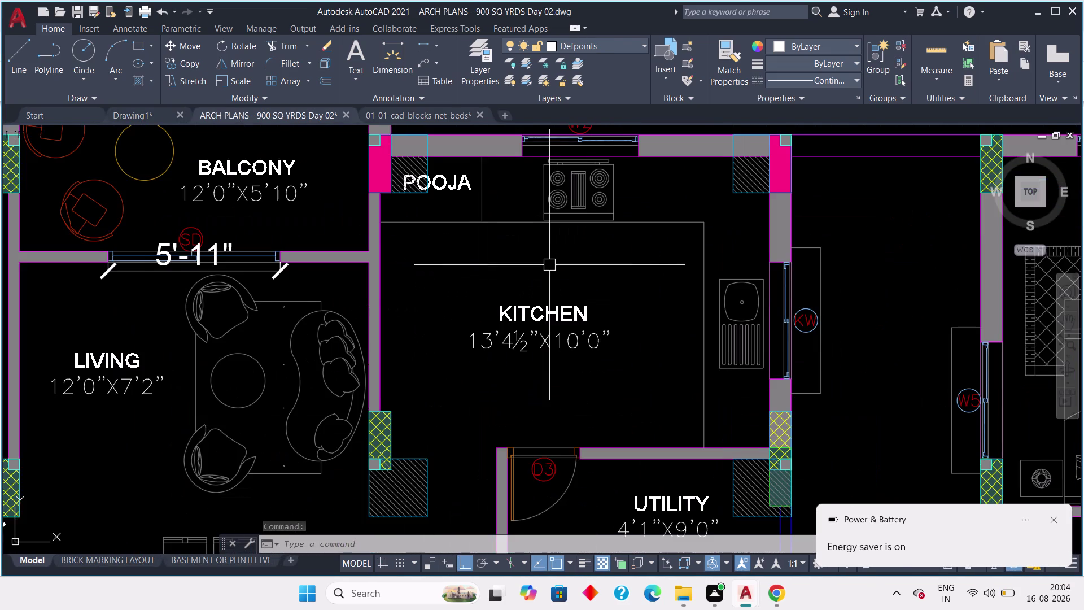
middle_drag(549, 265, 501, 301)
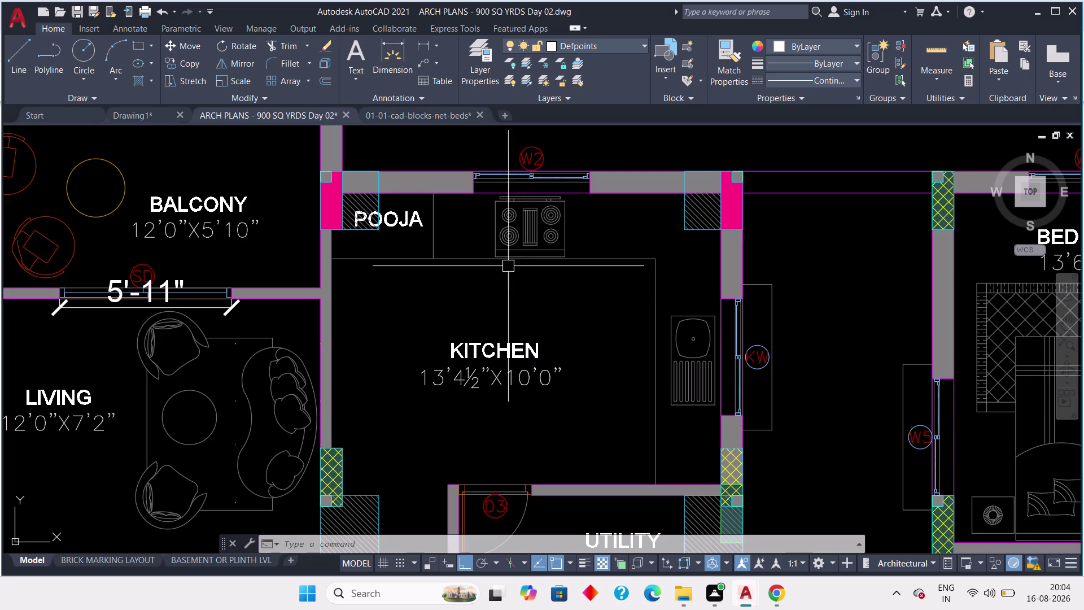
scroll(down, 3)
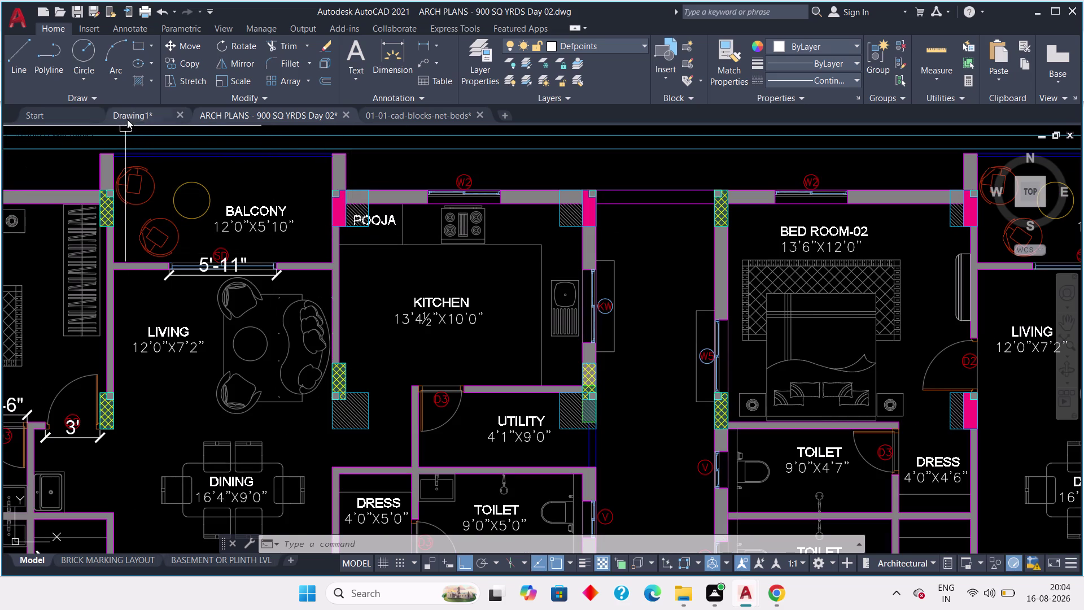
Pan through Drawing1's rooms, then survey the reference plan's building.
click(127, 117)
middle_drag(359, 384, 365, 367)
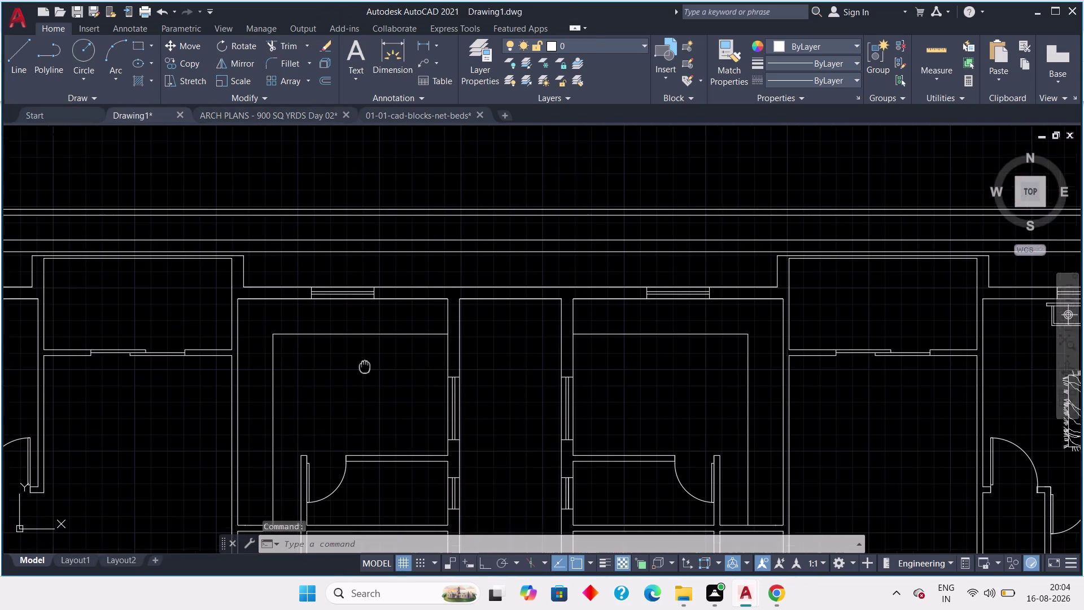
middle_drag(364, 367, 386, 322)
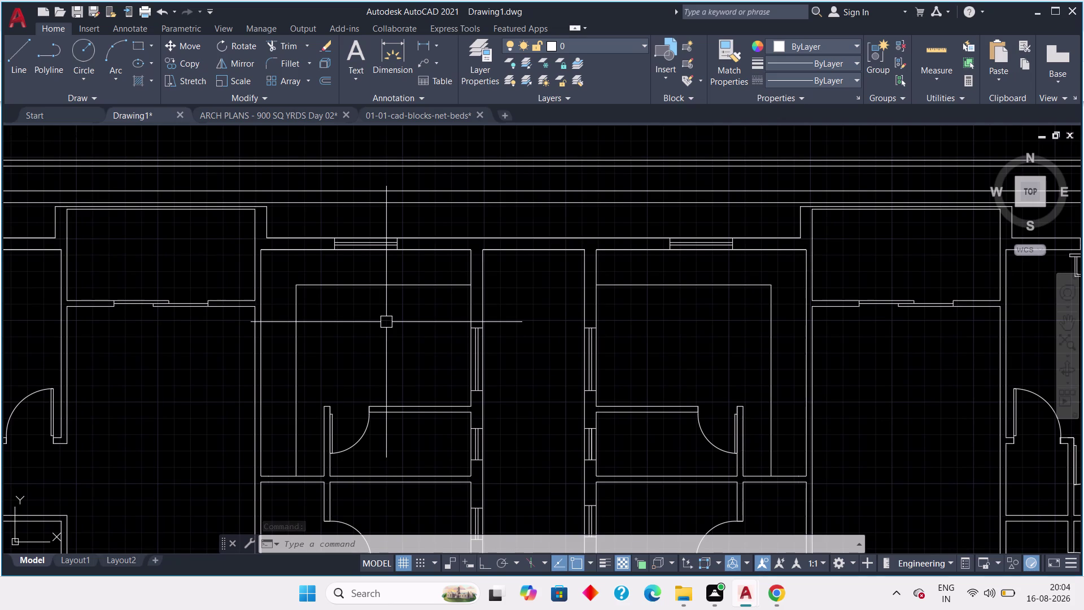
click(286, 113)
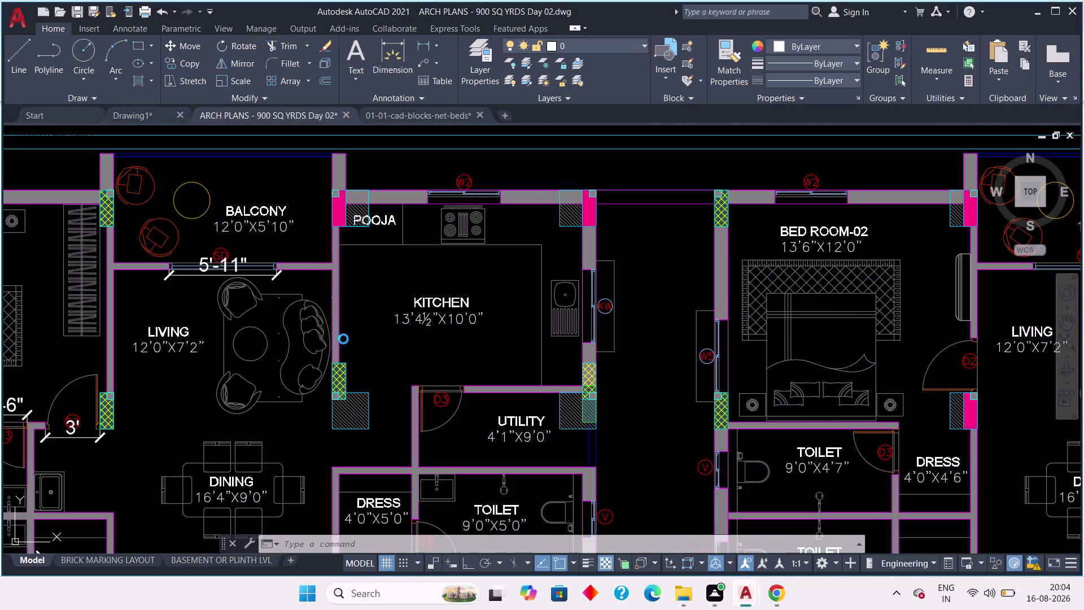
middle_drag(340, 343, 423, 374)
scroll(down, 3)
scroll(down, 3)
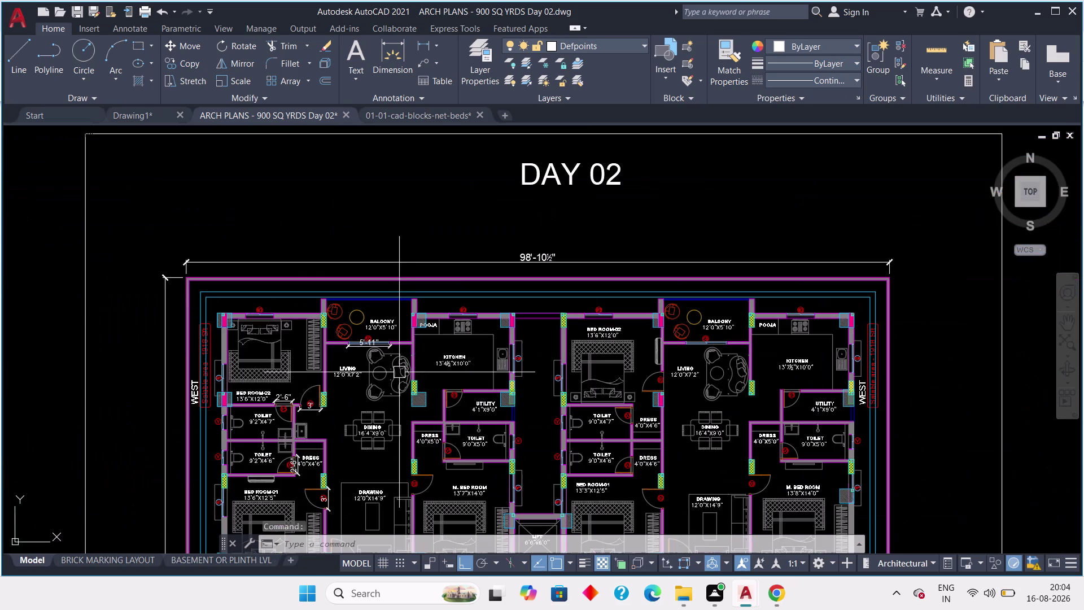
Review the whole Drawing1 layout against the reference plan, ending on Drawing1.
click(131, 118)
scroll(down, 3)
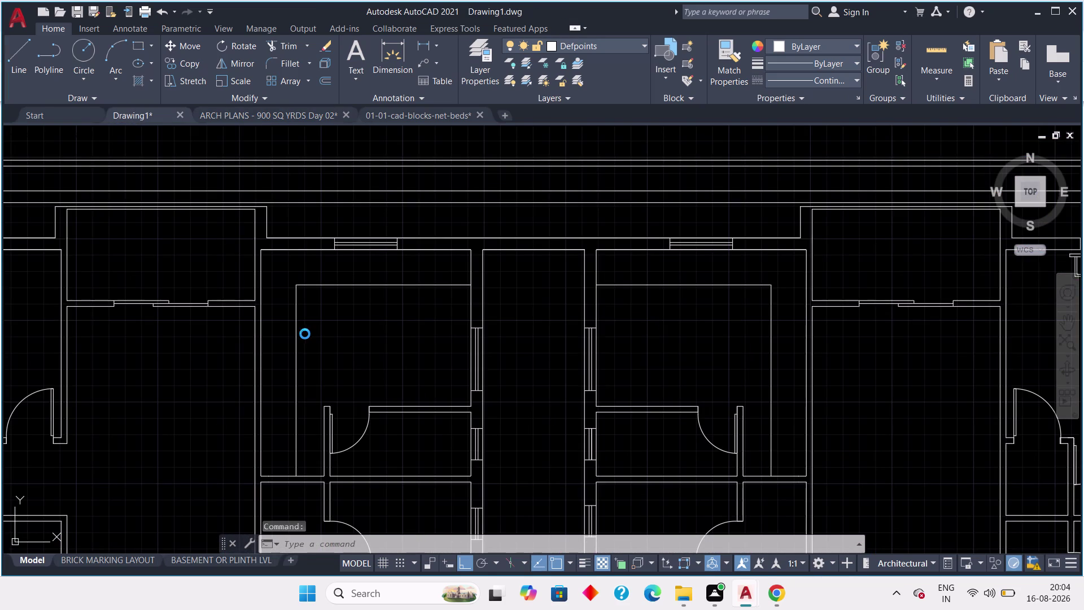
middle_drag(287, 338, 424, 338)
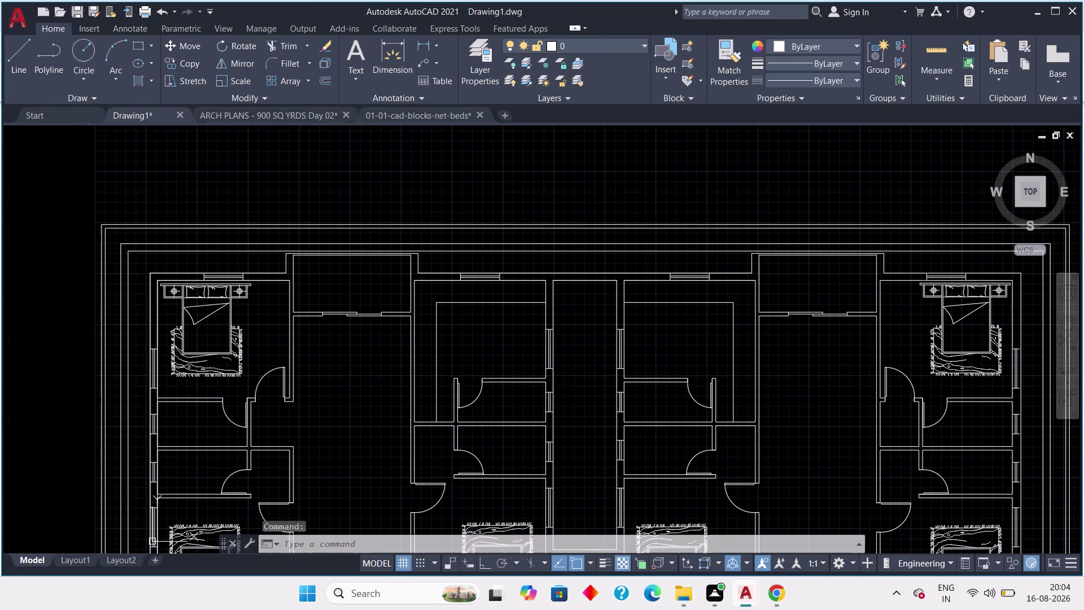
middle_drag(424, 338, 381, 314)
scroll(up, 3)
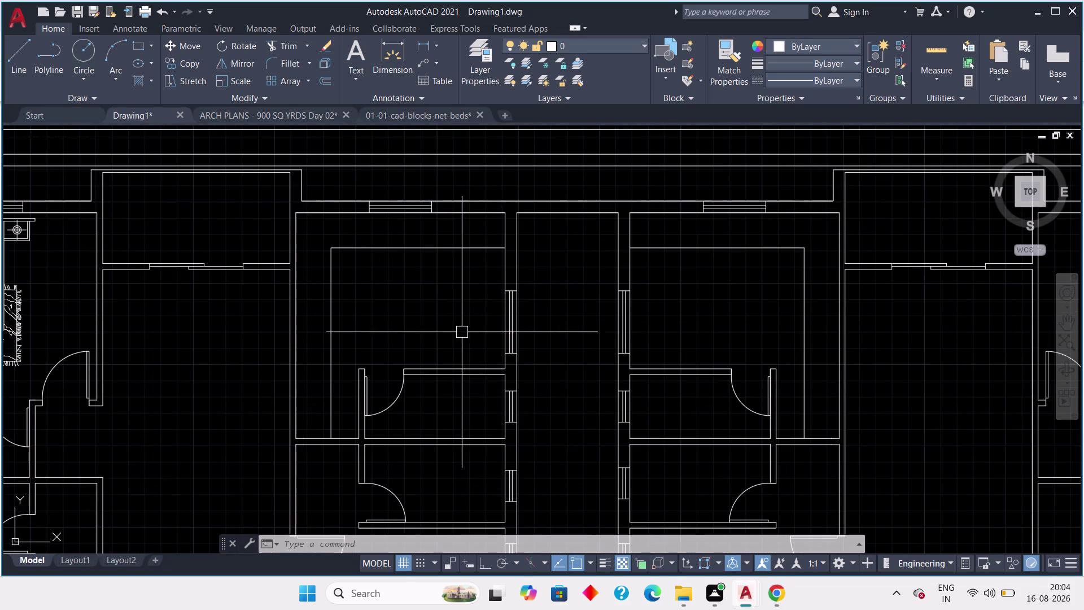
scroll(down, 3)
click(238, 116)
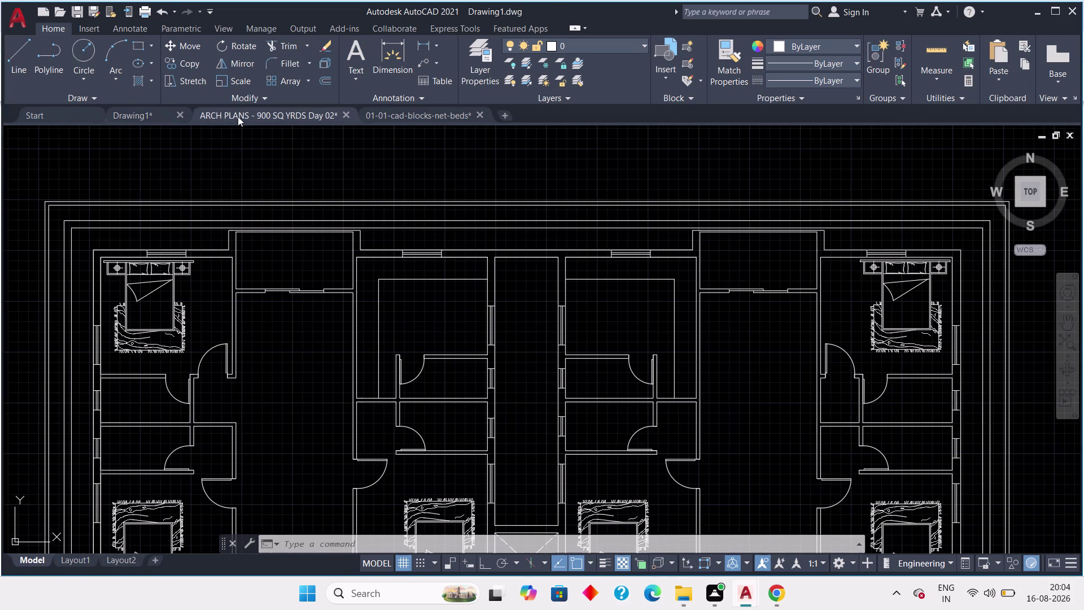
scroll(up, 3)
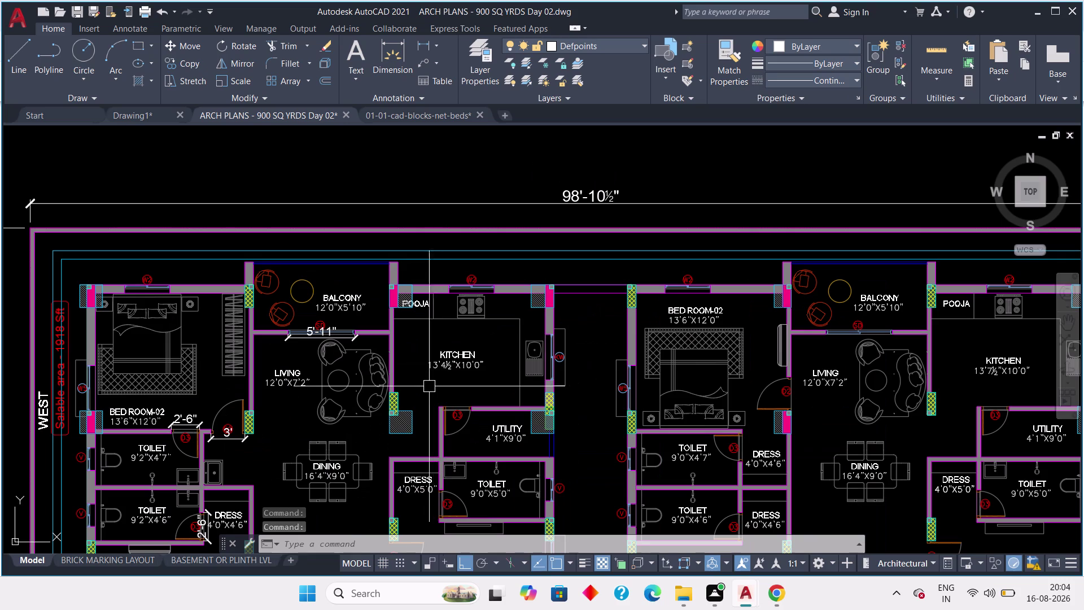
scroll(up, 3)
middle_drag(437, 393, 437, 381)
scroll(down, 3)
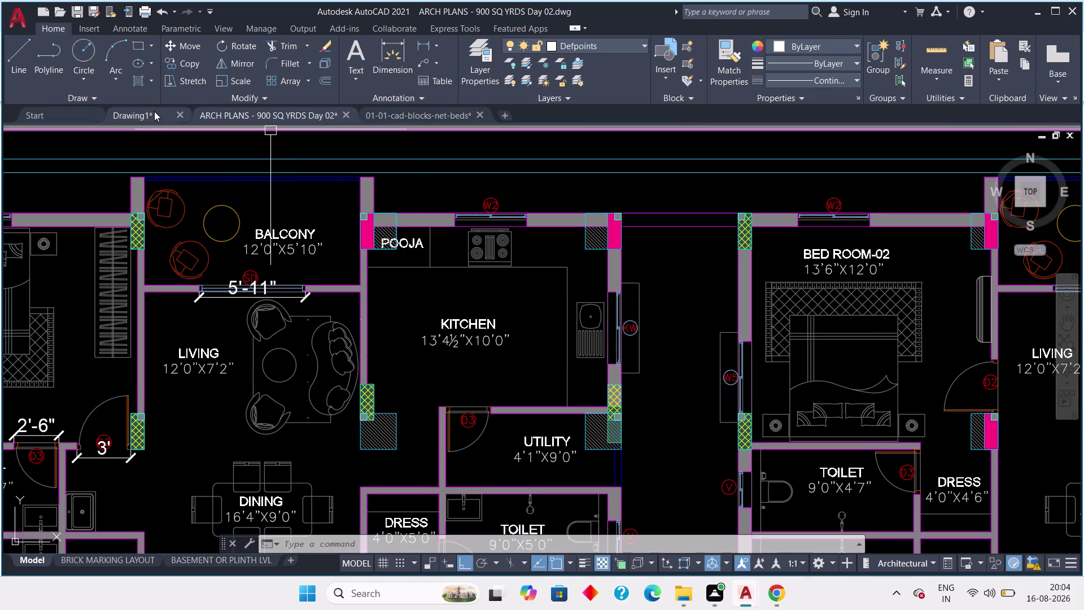
click(134, 111)
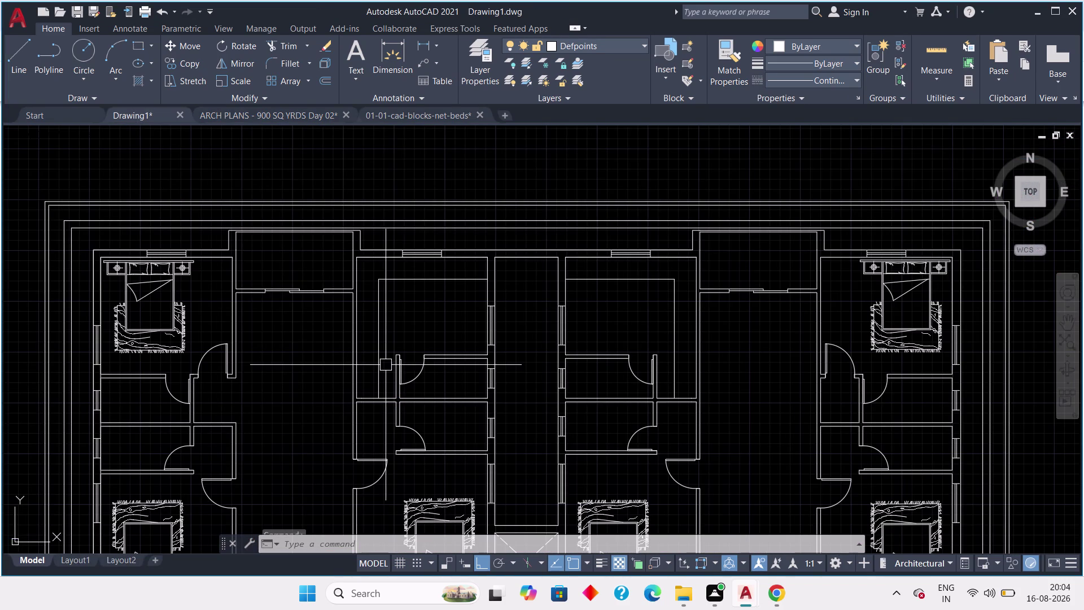
Delete the unwanted vertical interior line.
scroll(up, 3)
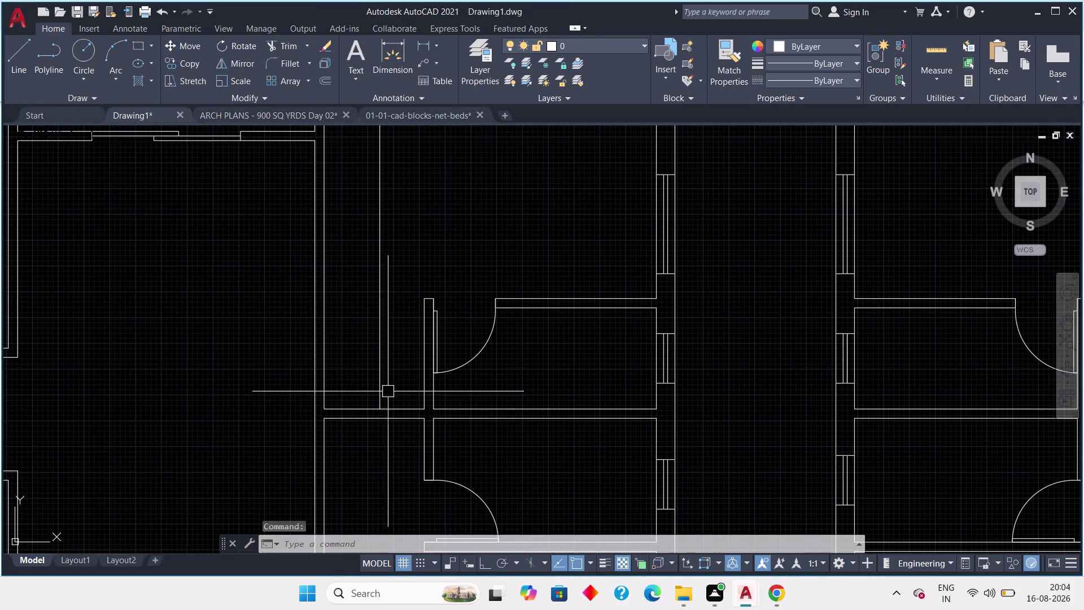
scroll(down, 3)
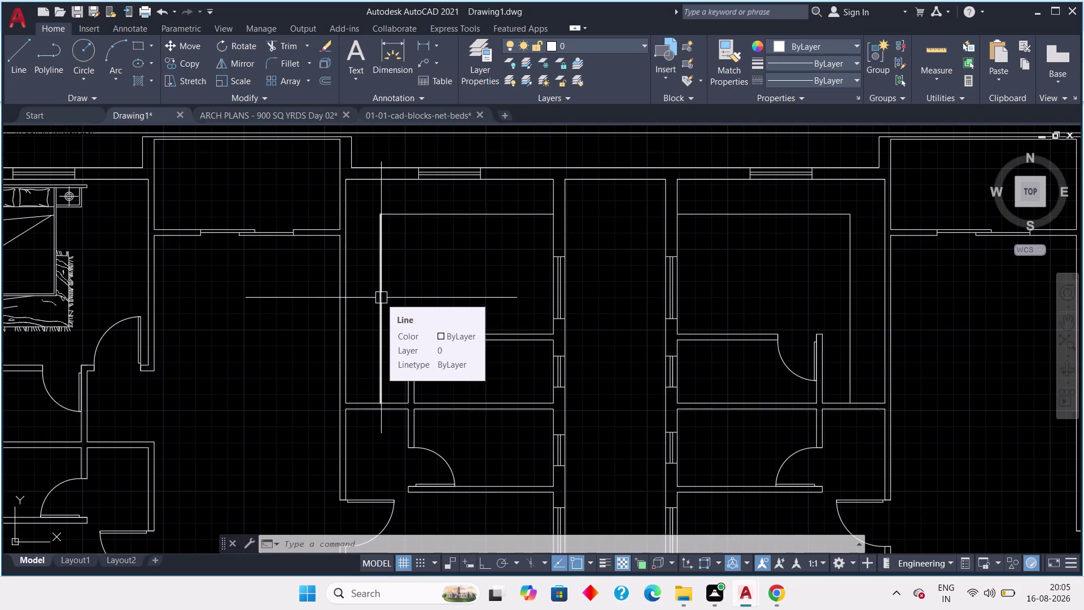
click(381, 298)
key(Delete)
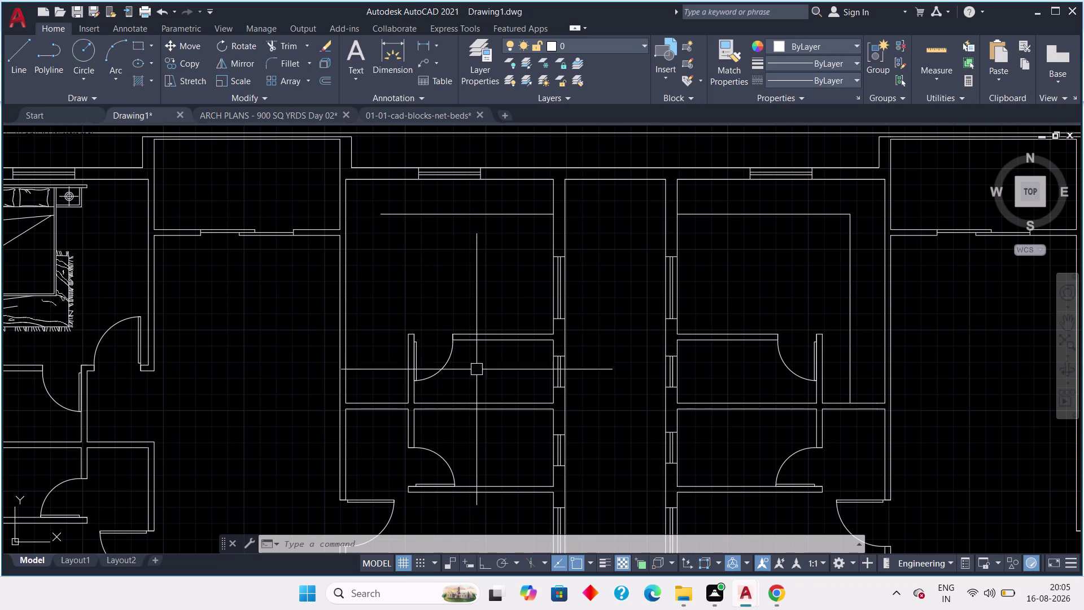
Stretch the horizontal interior line left to the room's left wall.
scroll(up, 3)
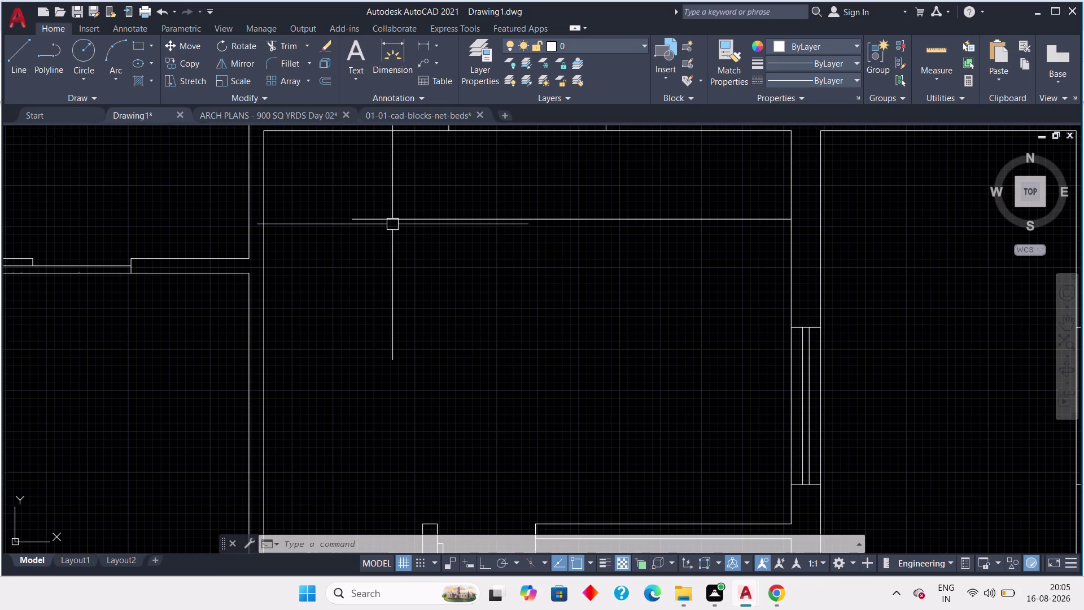
click(393, 224)
click(351, 220)
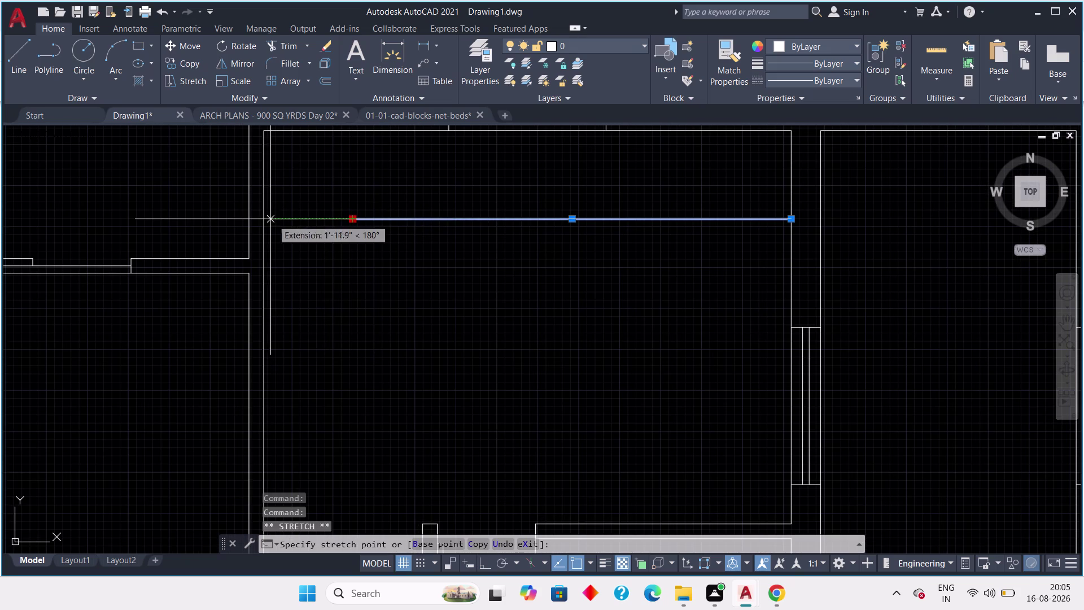
click(261, 218)
scroll(down, 3)
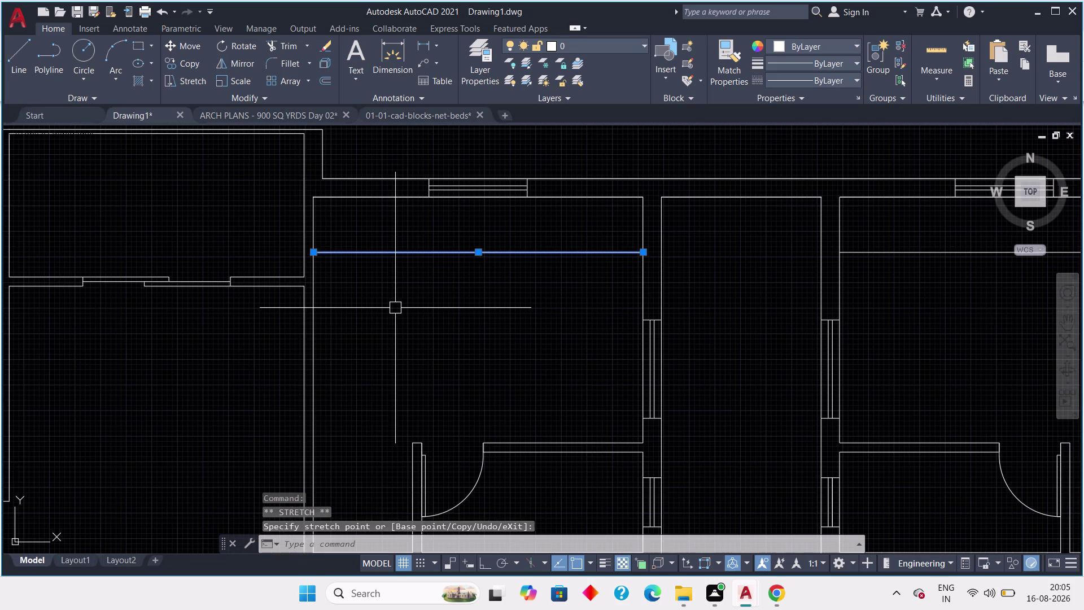
key(Escape)
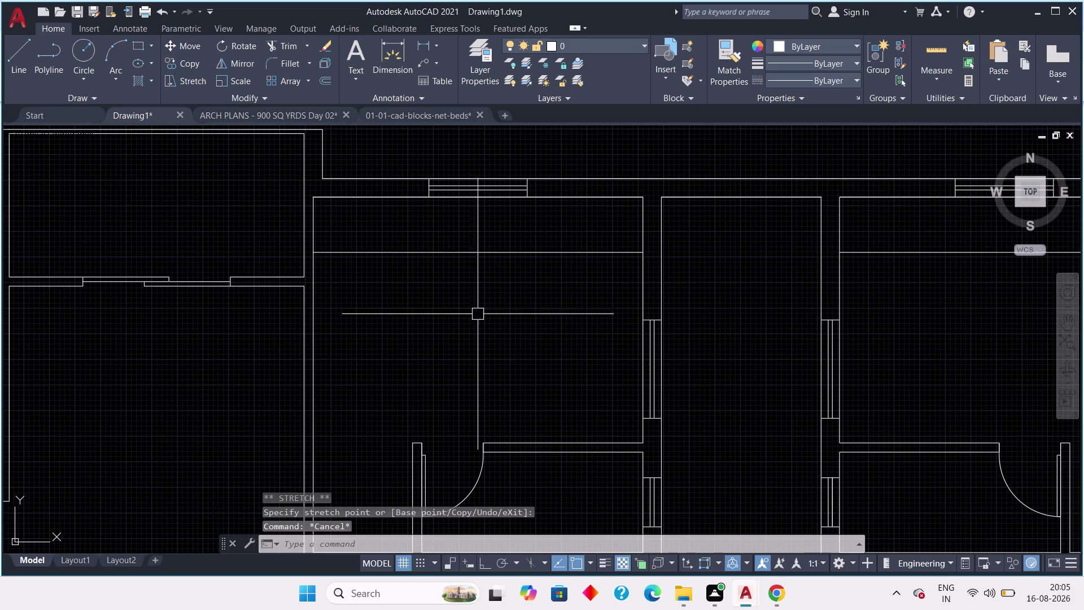
click(353, 247)
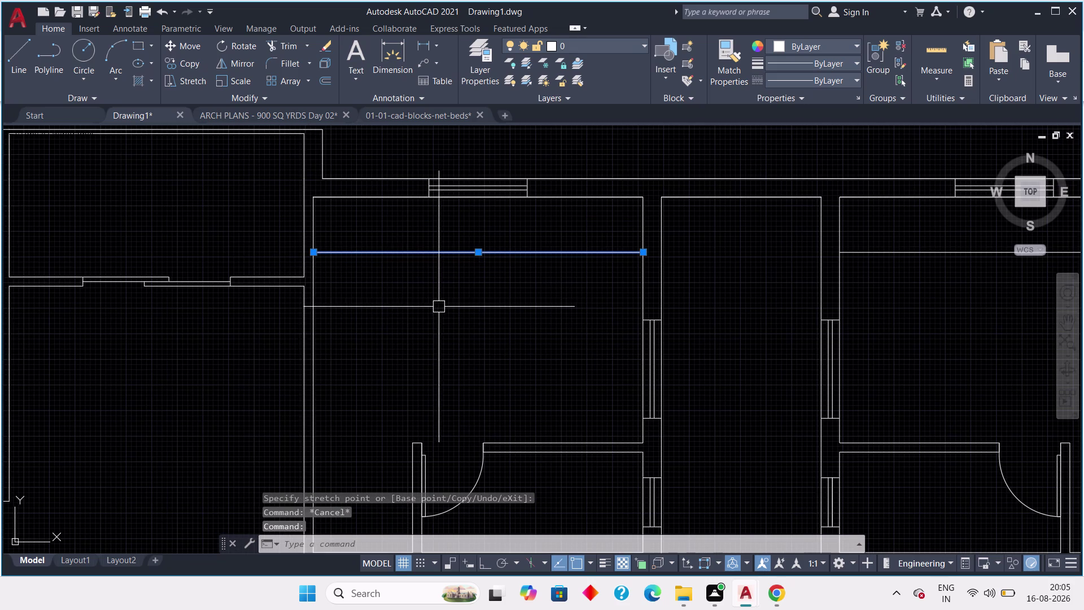
key(Escape)
Offset the upper inner room's right wall 2'3" into the room.
middle_drag(524, 315, 457, 309)
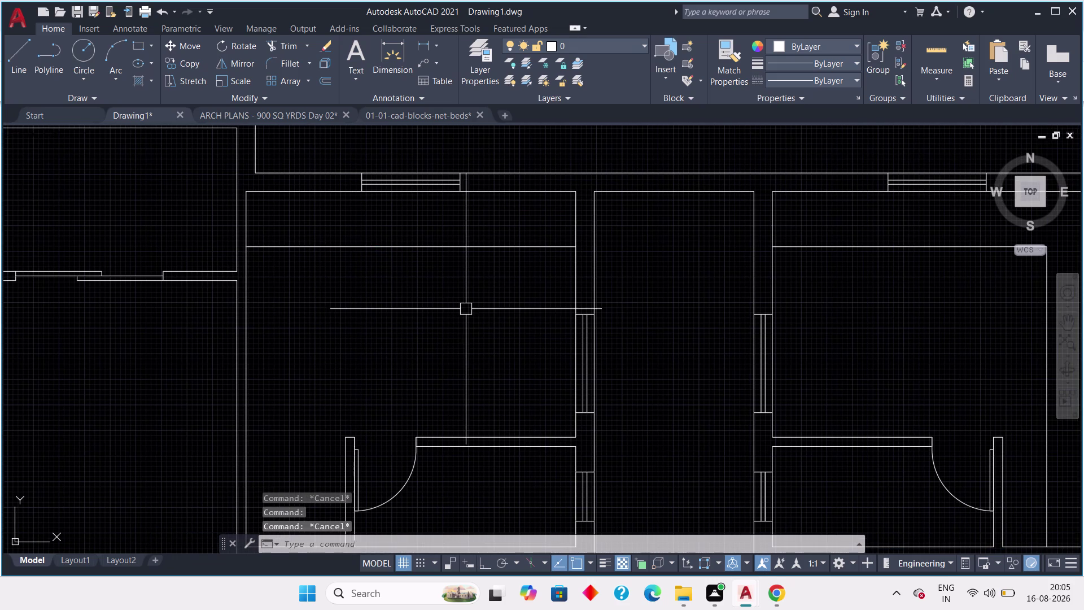
key(o)
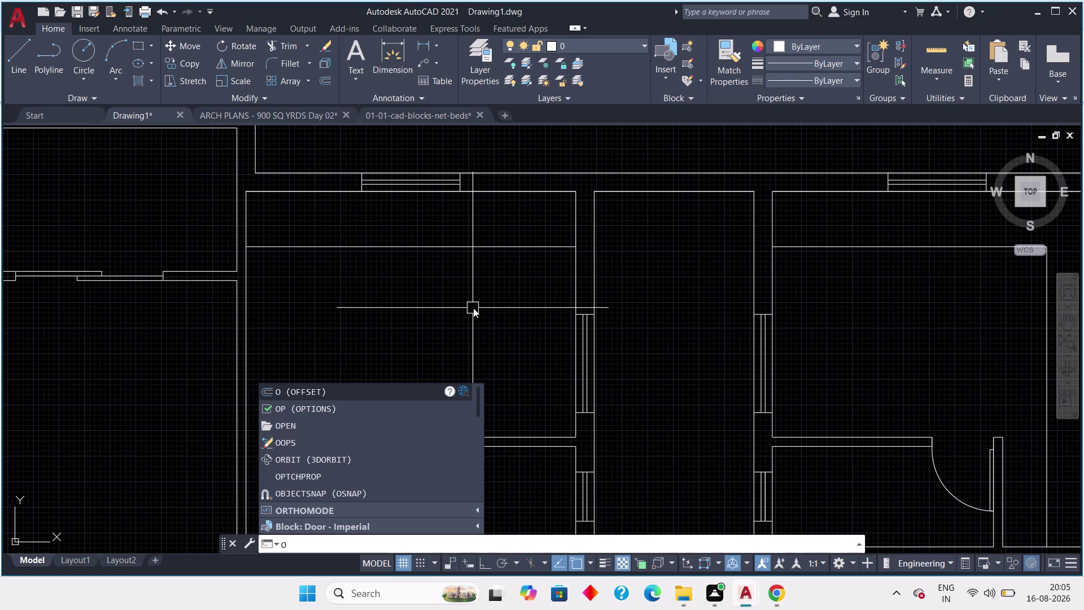
text(ff)
key(space)
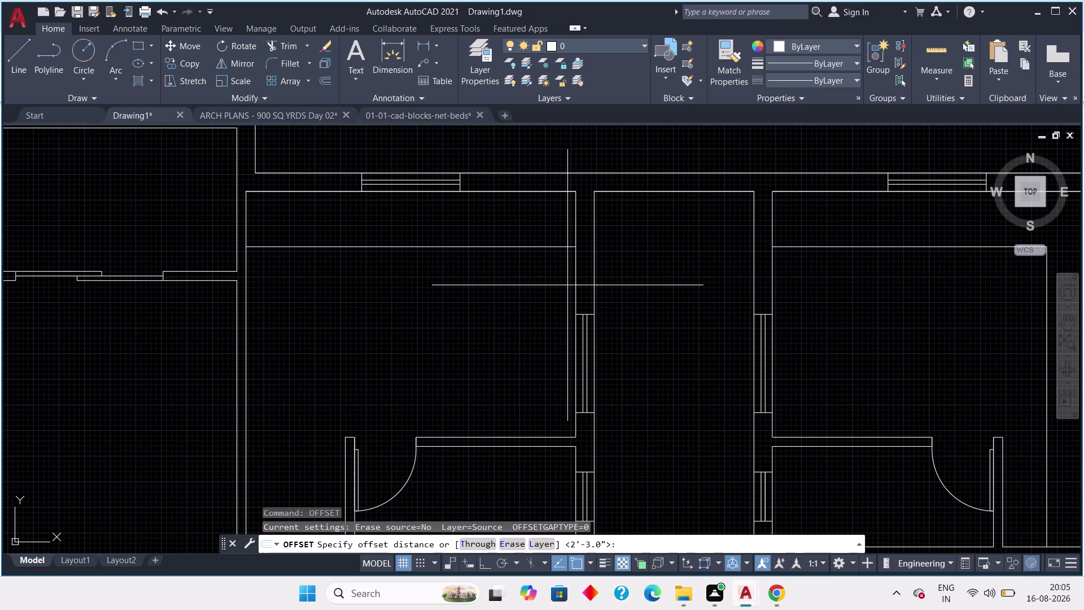
key(Escape)
key(Escape)
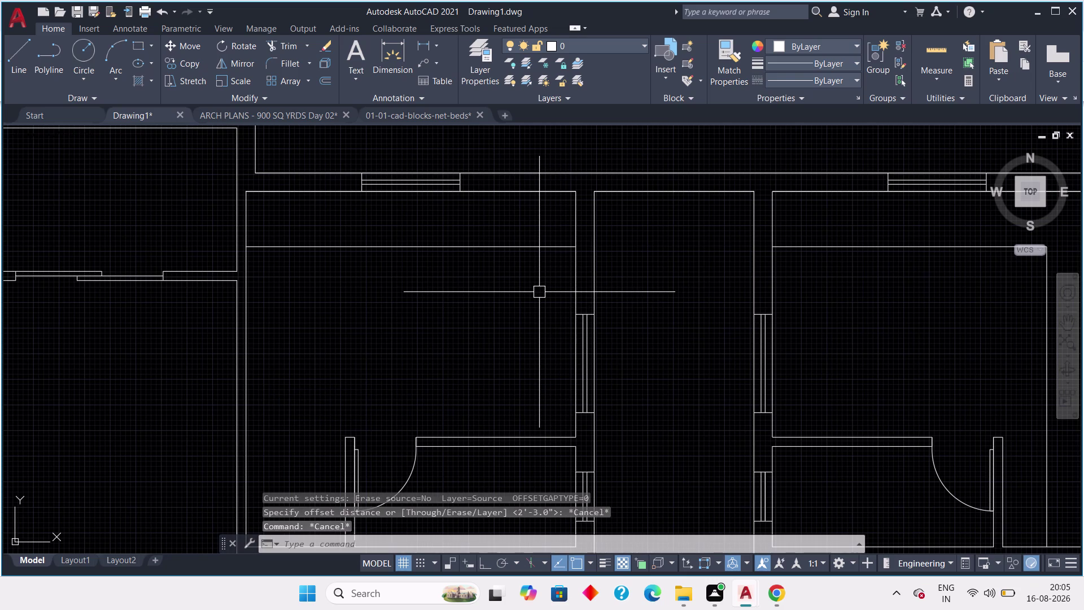
text(off)
key(space)
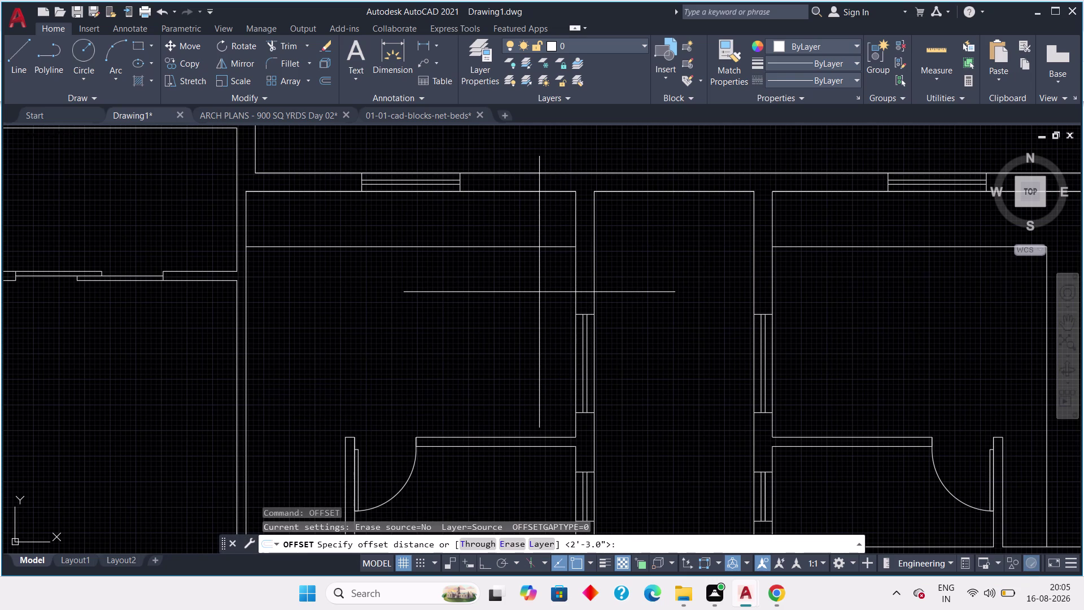
text(2'3")
key(space)
click(573, 279)
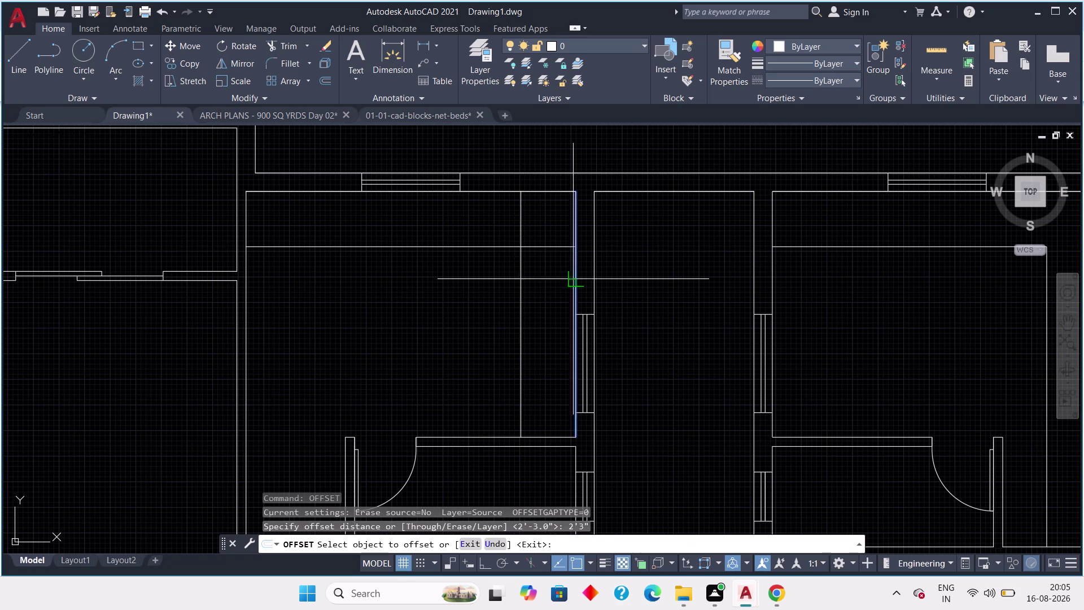
click(549, 290)
key(Escape)
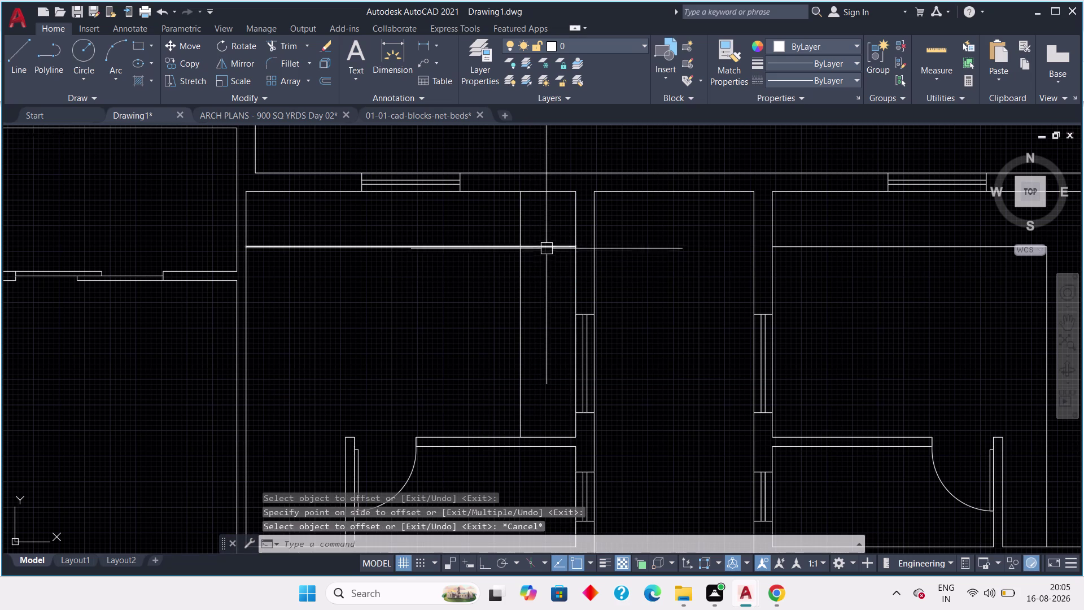
Stretch the horizontal and vertical offset lines so they meet at a corner.
click(545, 242)
drag(575, 246, 565, 247)
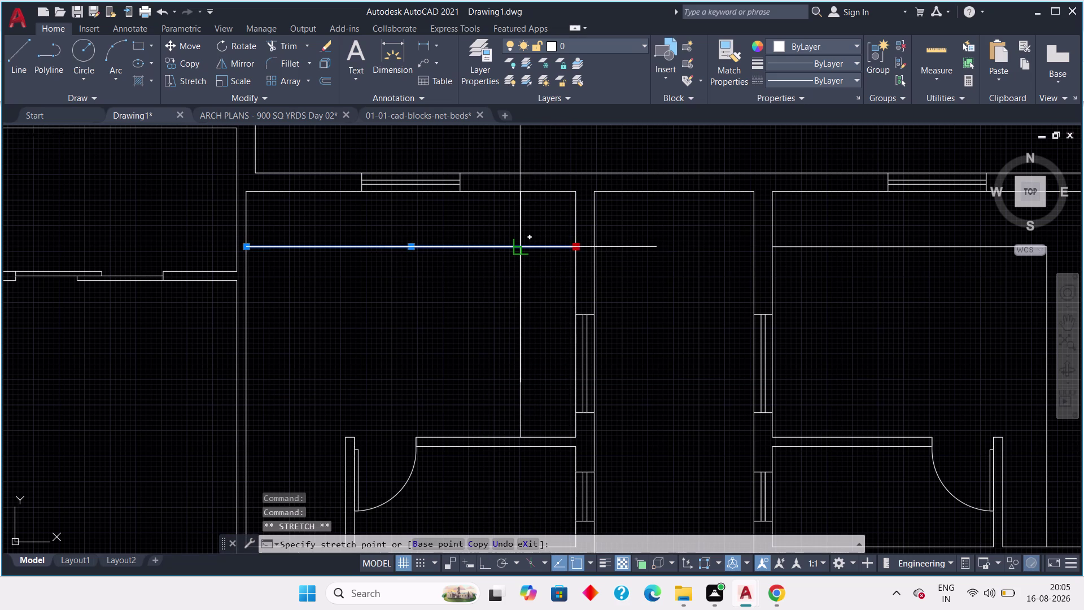
click(520, 246)
key(Escape)
click(518, 236)
click(521, 190)
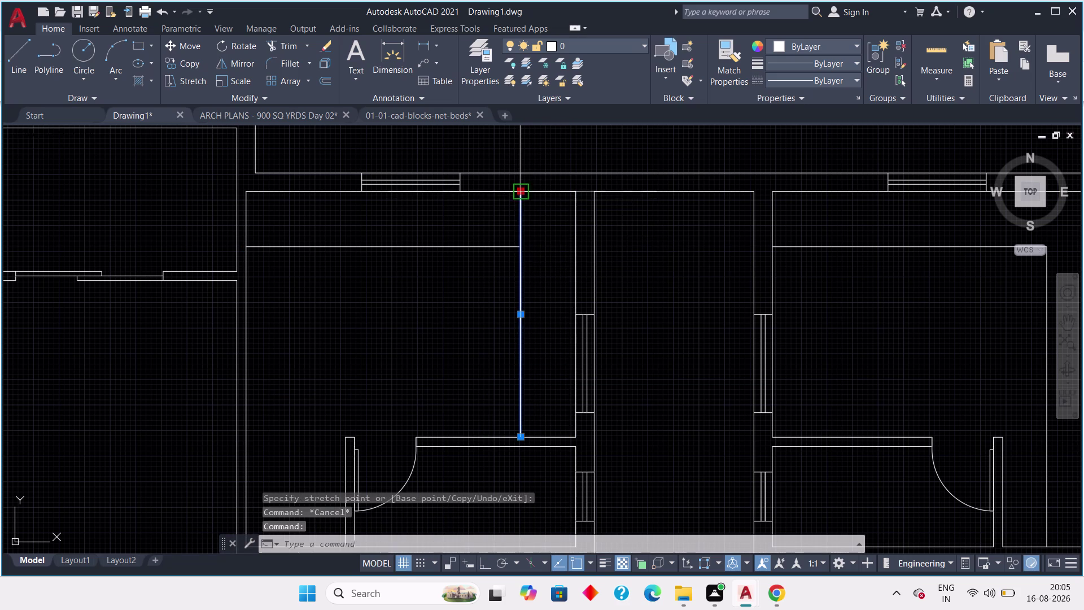
click(518, 243)
key(Escape)
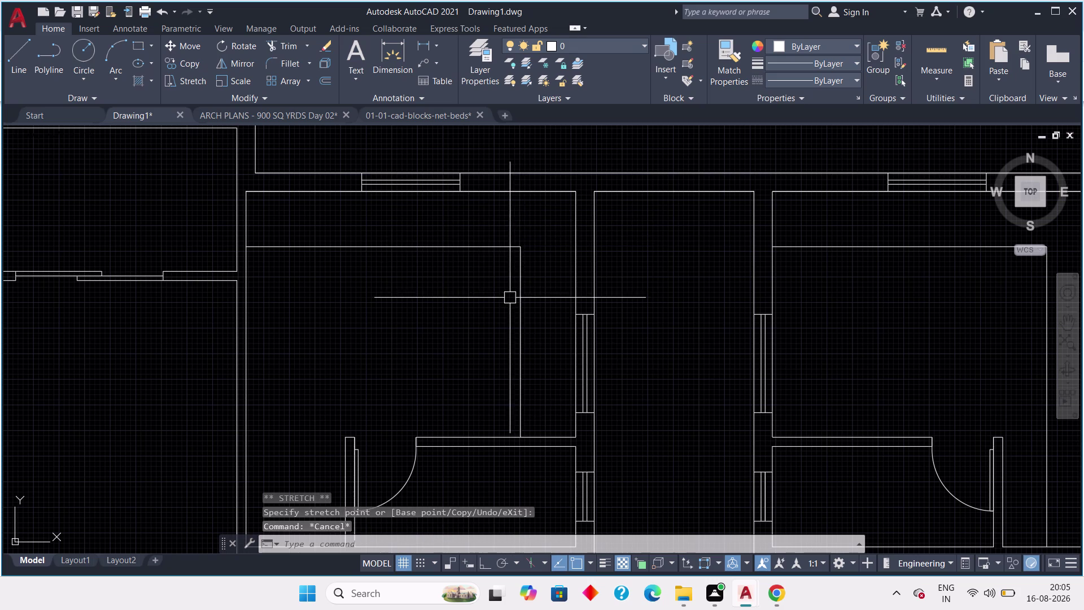
Erase the stray vertical line in the next bedroom.
scroll(down, 3)
middle_drag(496, 312, 421, 301)
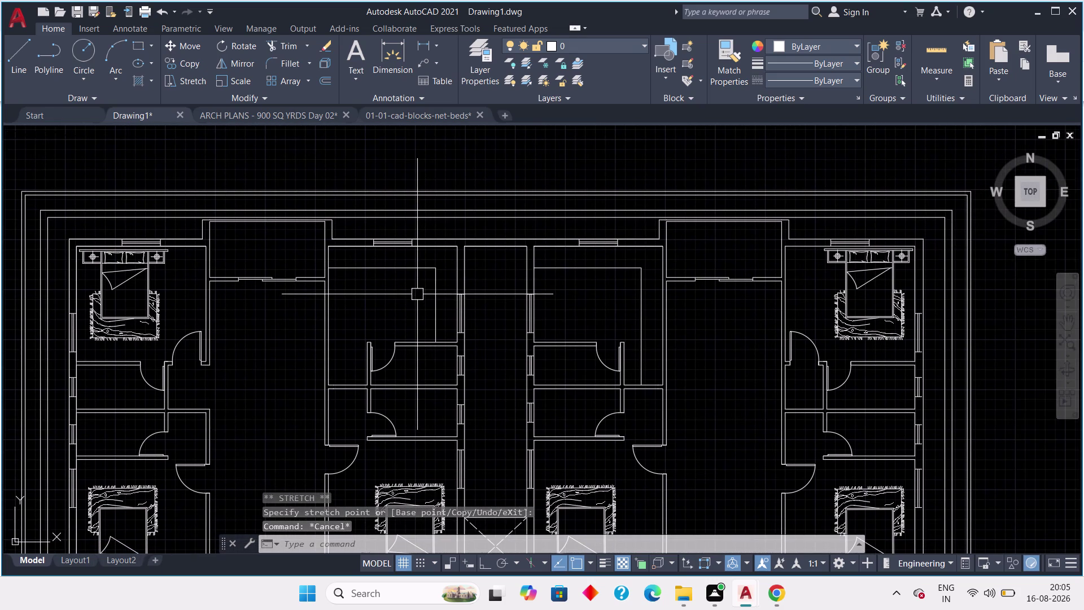
scroll(up, 3)
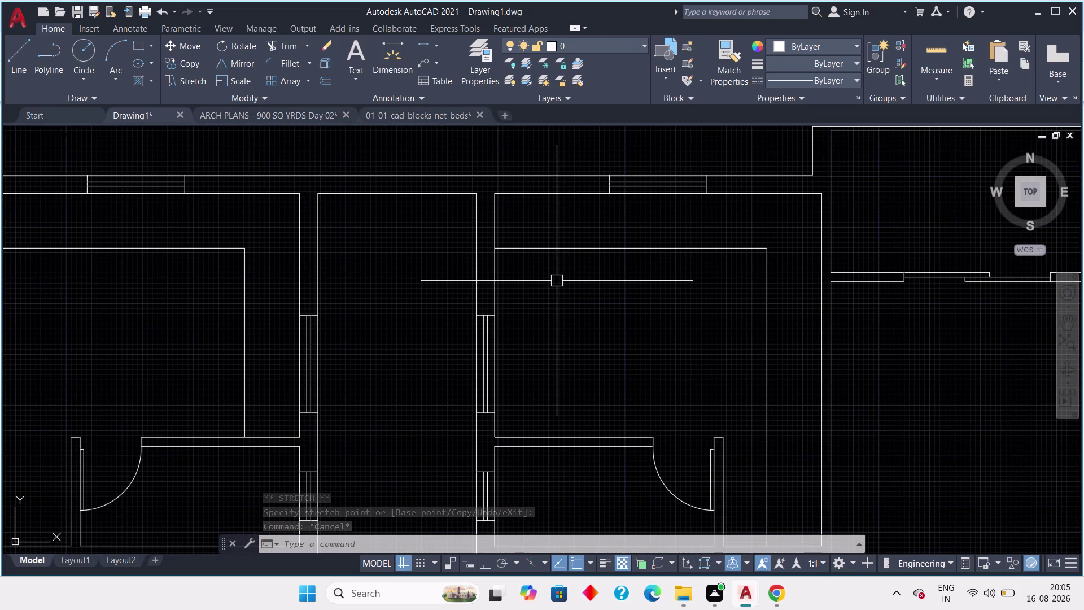
click(763, 308)
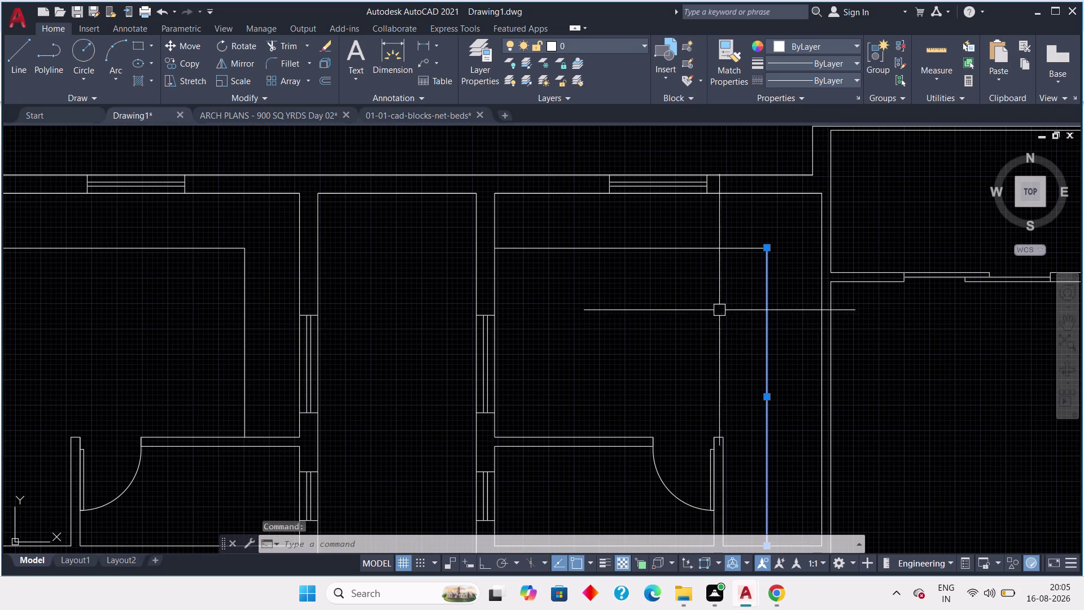
scroll(down, 3)
middle_drag(670, 323, 663, 303)
key(Delete)
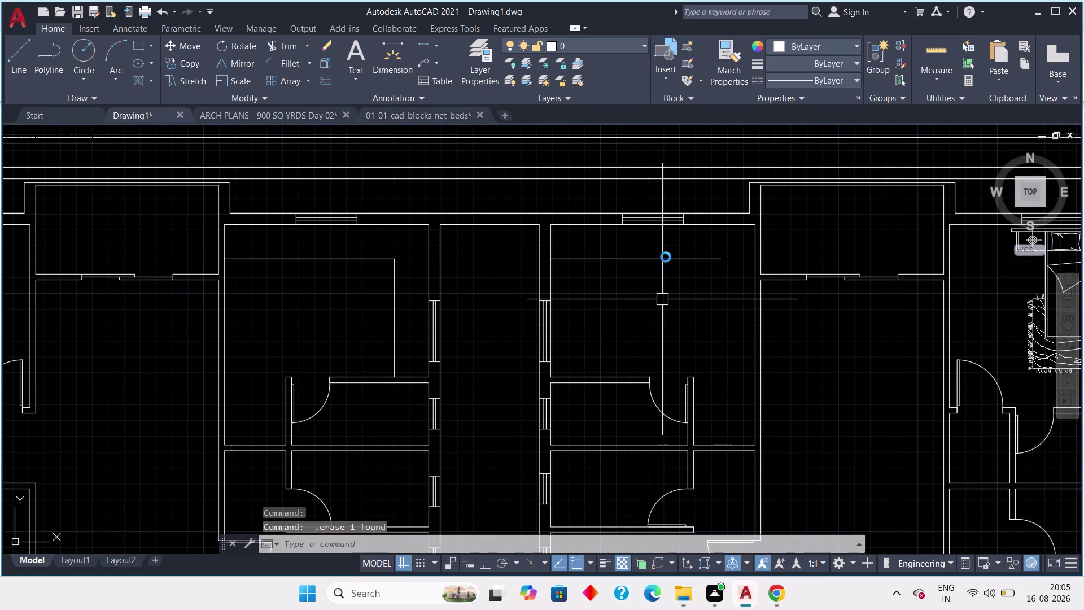
Grip-stretch the horizontal partition line's right end out to the wall.
click(674, 257)
scroll(up, 3)
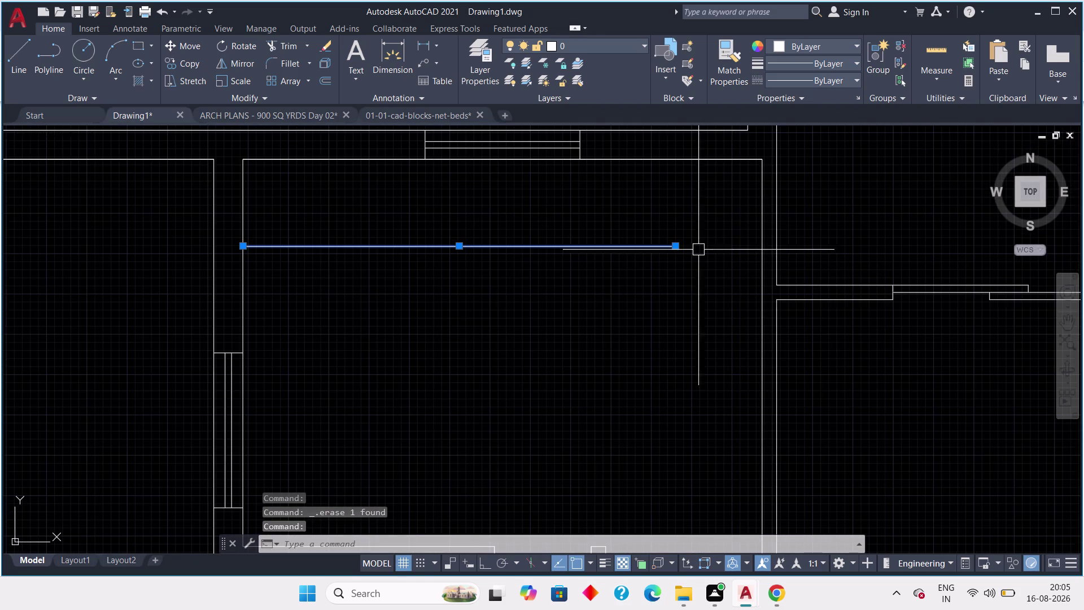
click(676, 246)
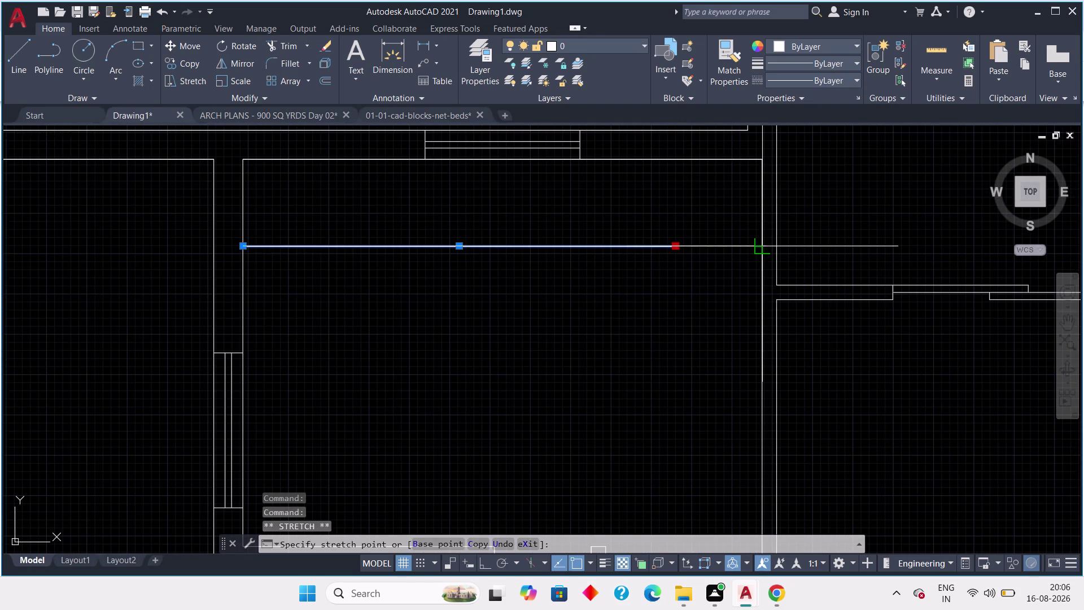
click(767, 246)
key(Escape)
scroll(down, 3)
middle_drag(652, 306, 692, 286)
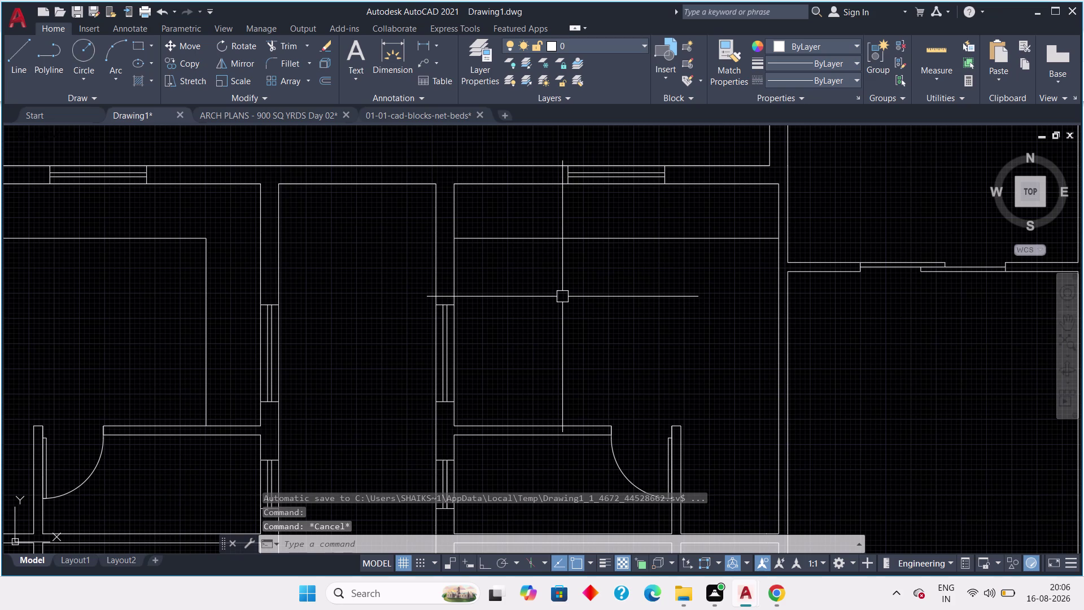
Offset the bedroom wall line 2'3" inward with OFFSET.
text(off 2')
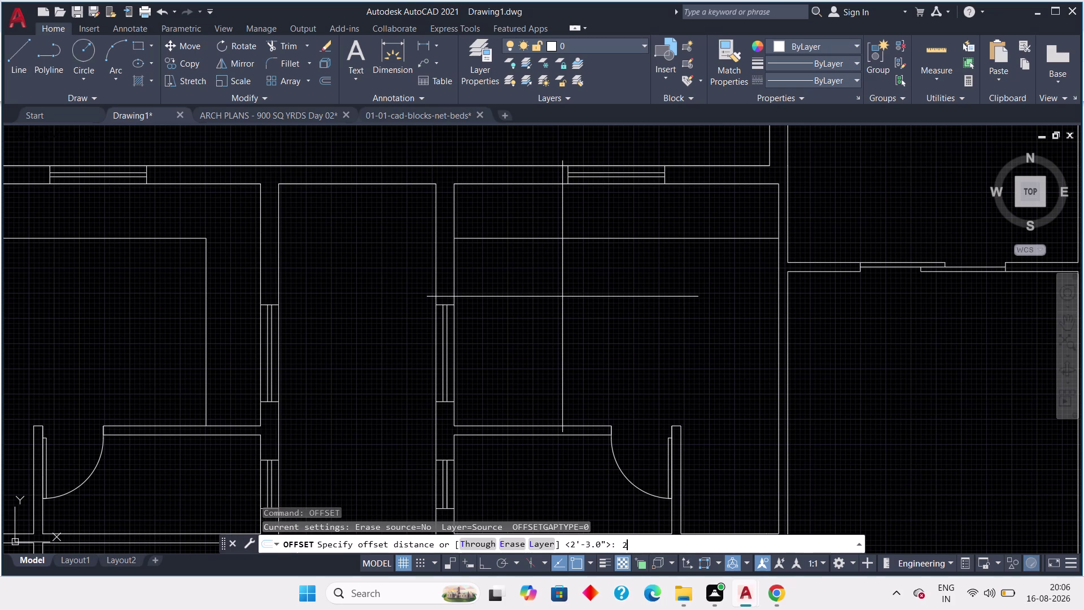
text(3")
key(space)
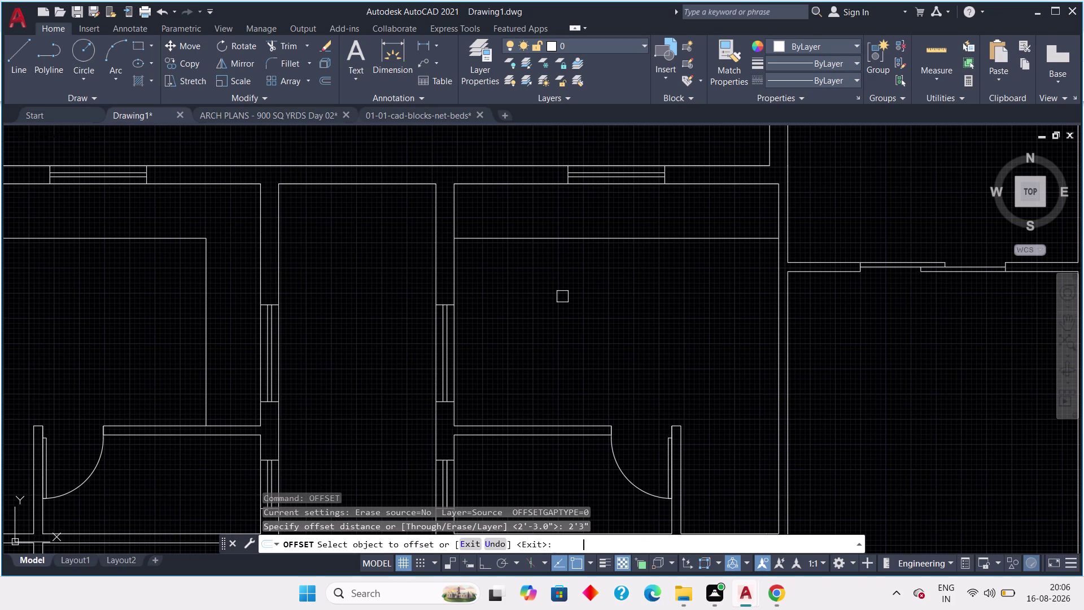
click(458, 258)
click(517, 262)
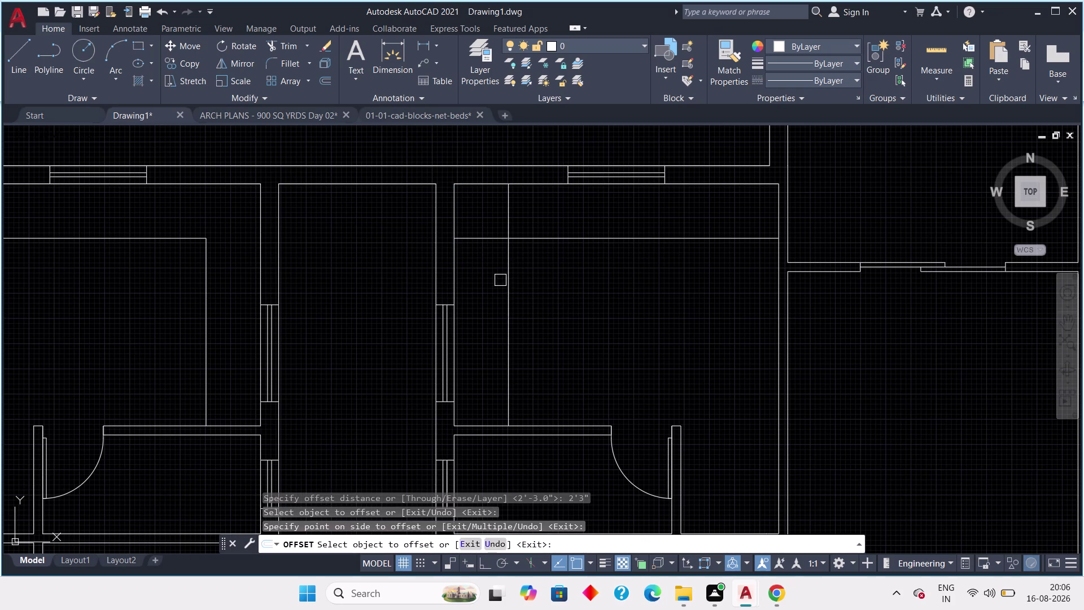
key(Escape)
Stretch the new vertical line up and trim the horizontal line back so they meet in an L.
click(506, 216)
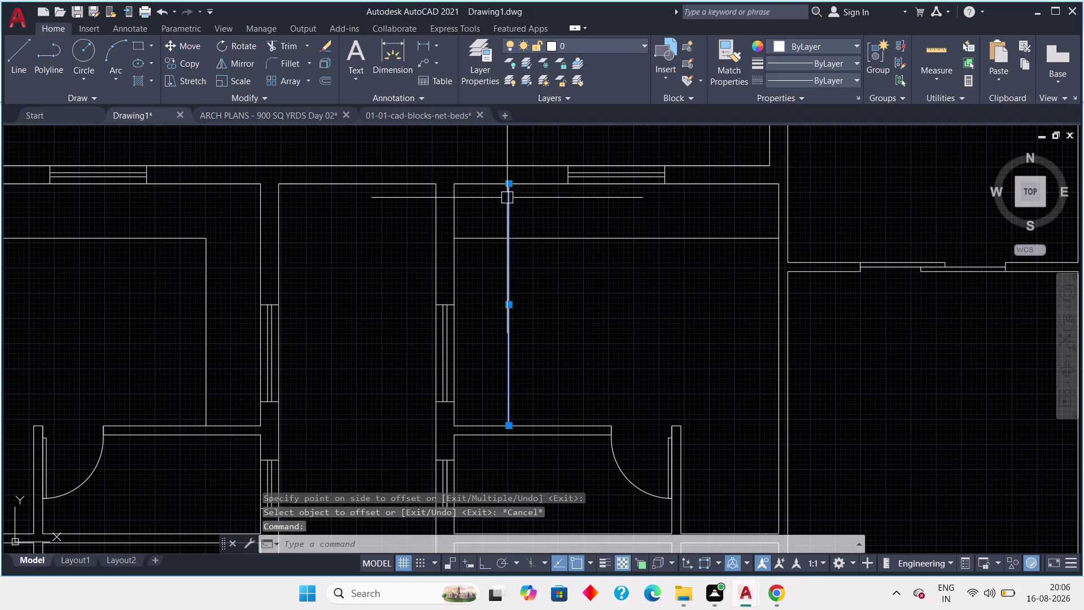
drag(507, 183, 502, 203)
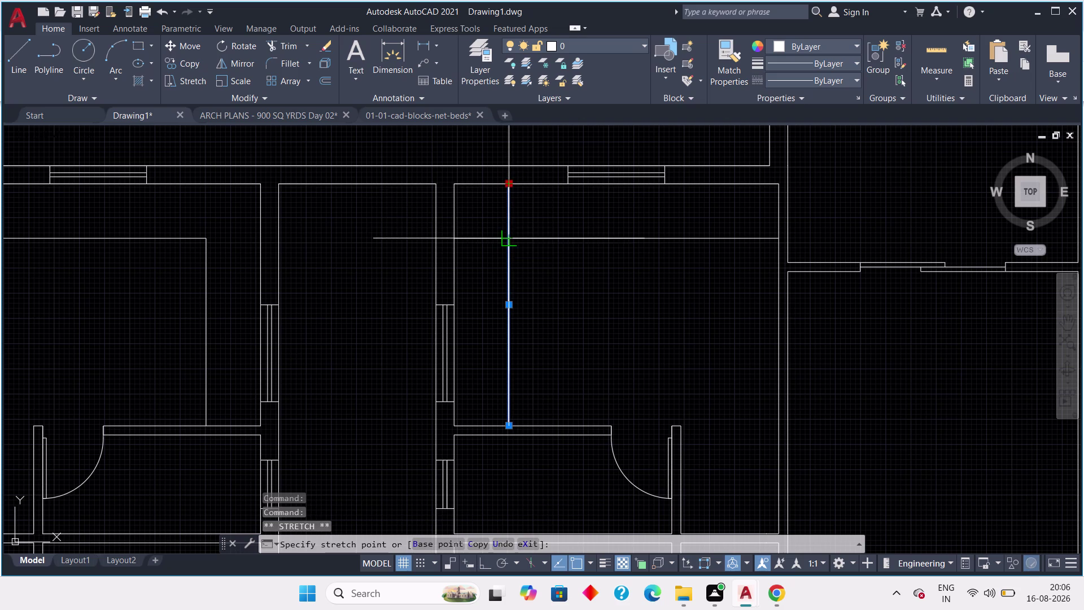
click(511, 232)
click(485, 234)
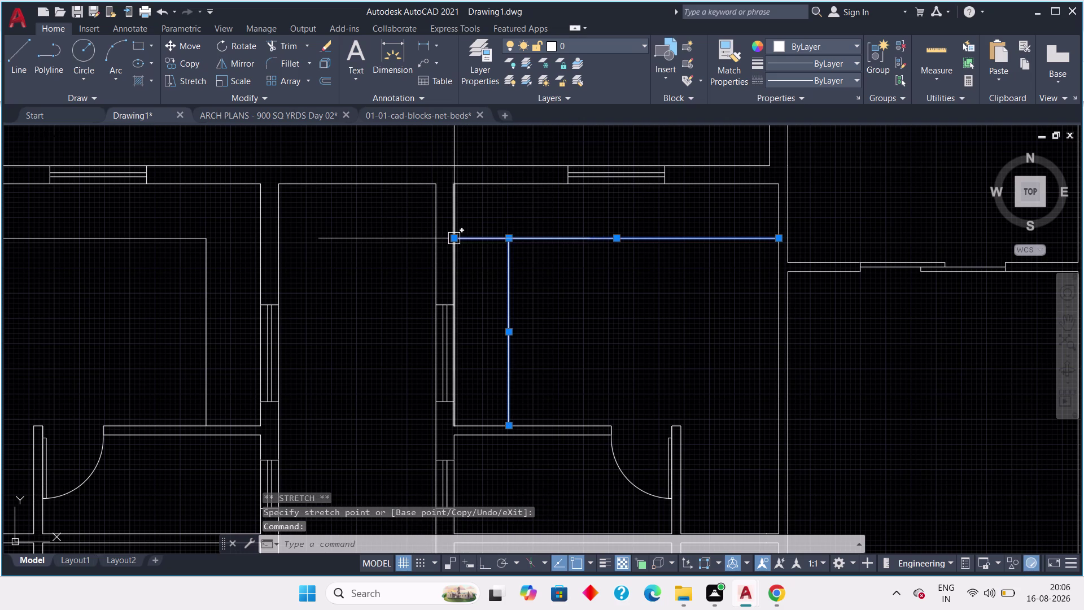
click(453, 240)
click(504, 237)
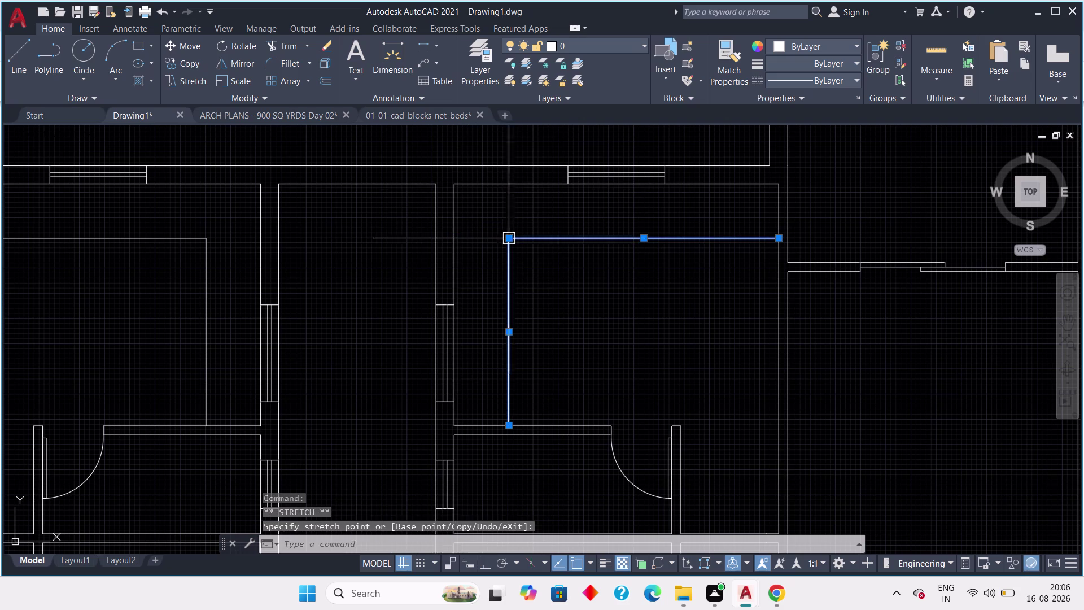
scroll(down, 3)
key(Escape)
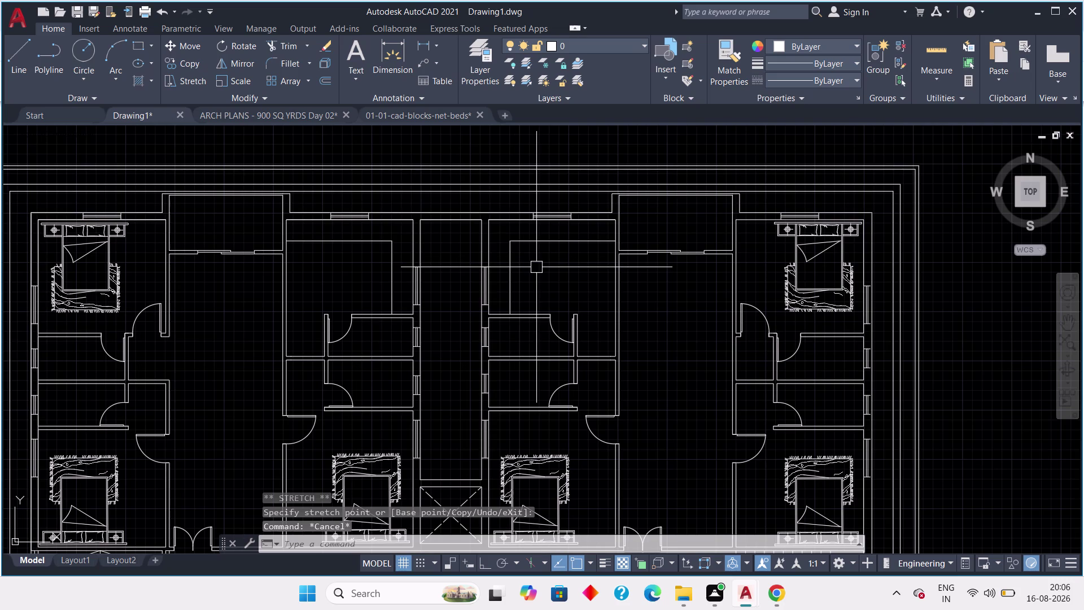
Delete the stray line in the room beside the parking.
scroll(down, 3)
scroll(up, 3)
middle_drag(544, 274, 576, 311)
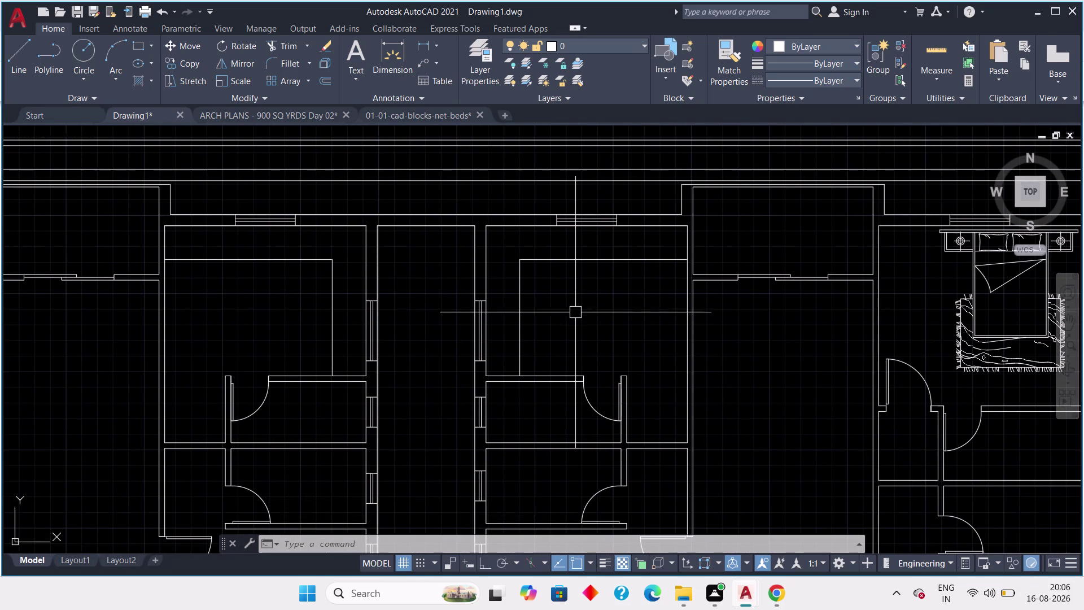
scroll(up, 3)
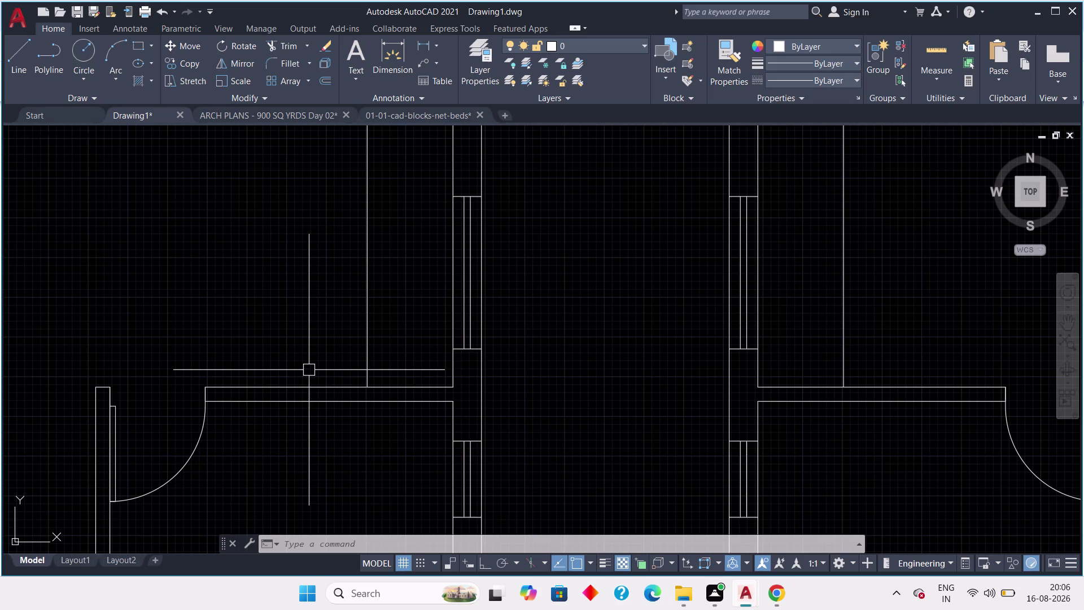
scroll(down, 3)
middle_drag(606, 405, 541, 169)
middle_drag(560, 383, 554, 357)
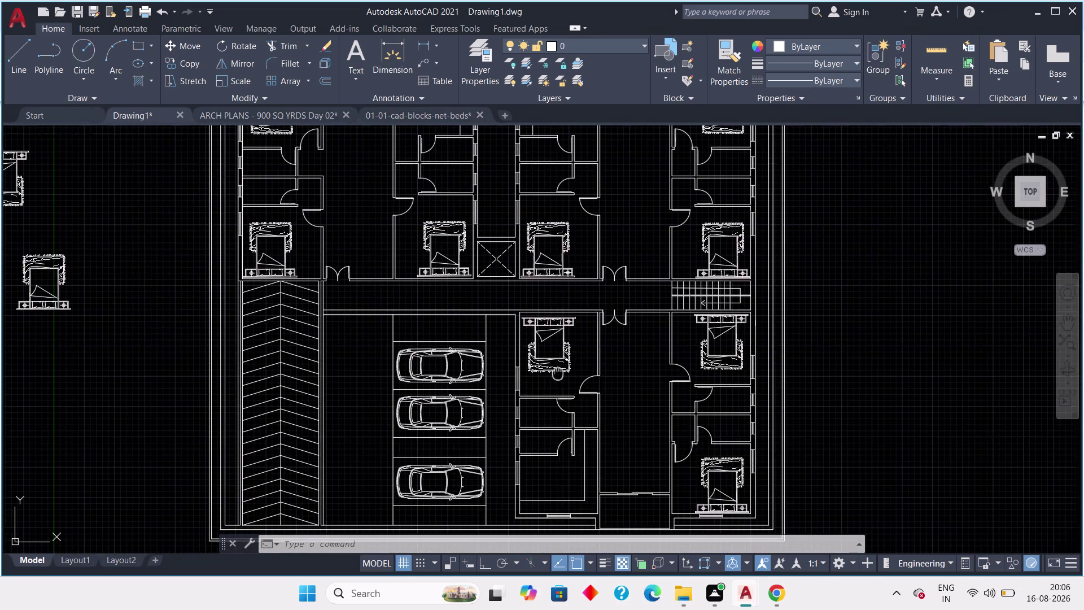
middle_drag(554, 357, 530, 277)
scroll(up, 3)
middle_drag(541, 372, 519, 309)
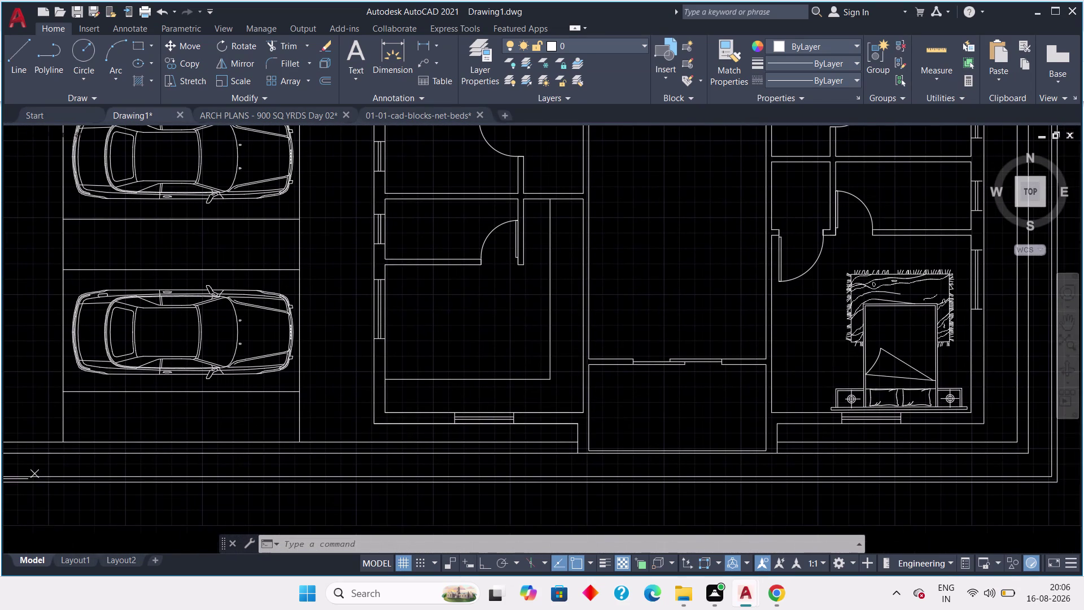
click(546, 334)
key(Delete)
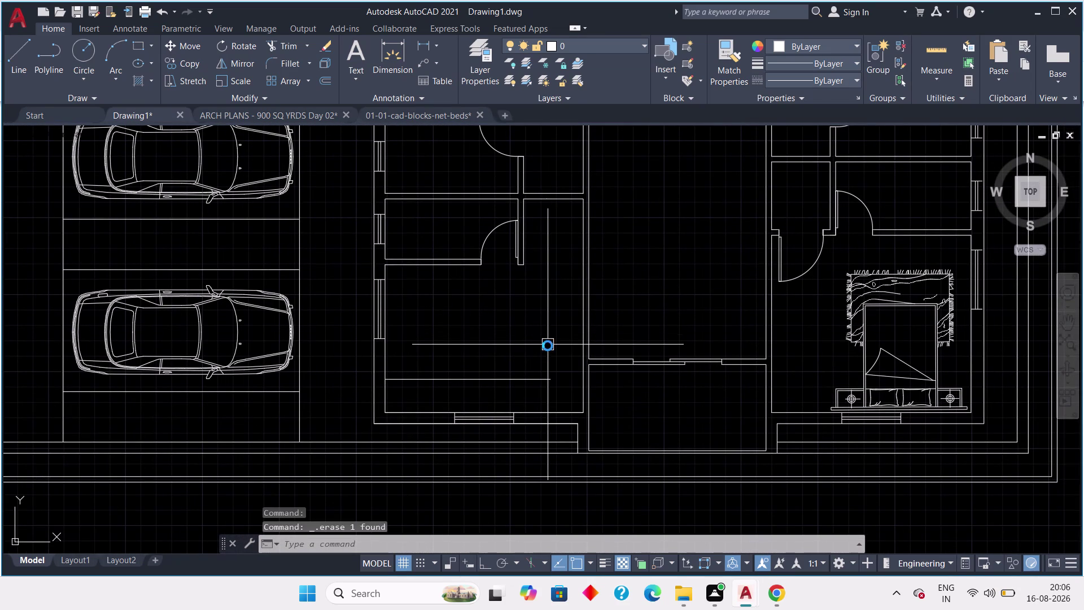
Grip-stretch that room's horizontal partition line's right end toward the wall.
scroll(up, 3)
click(536, 380)
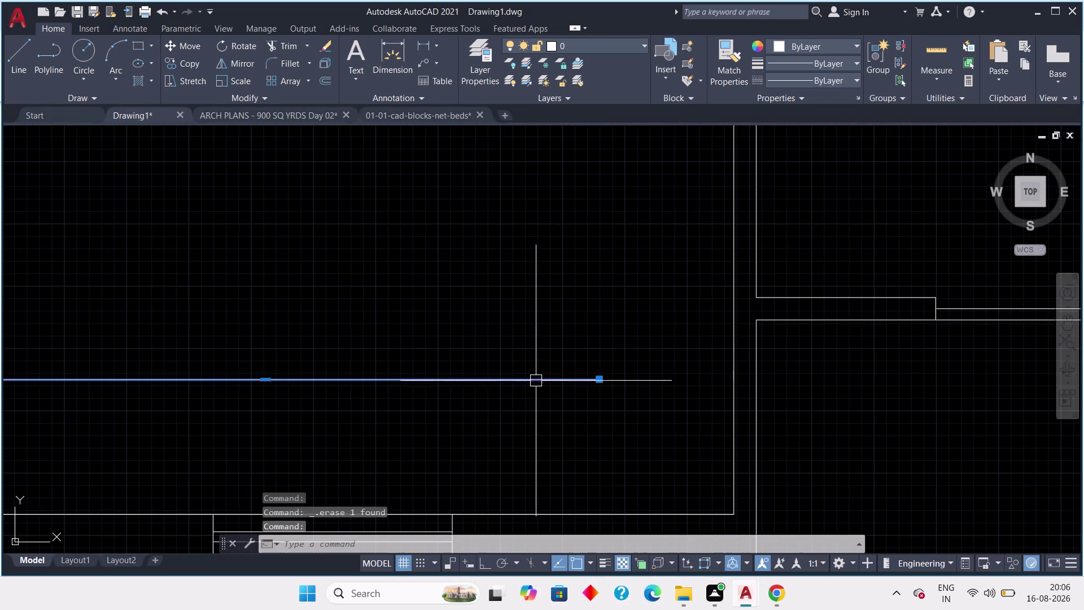
click(601, 379)
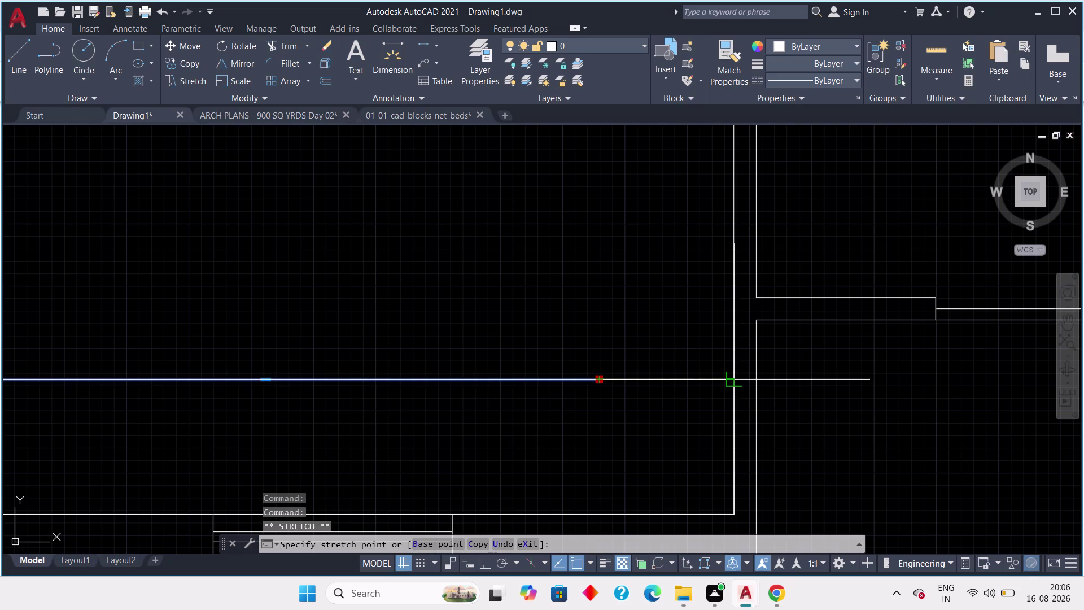
click(736, 376)
key(Escape)
scroll(down, 3)
middle_drag(534, 338, 594, 345)
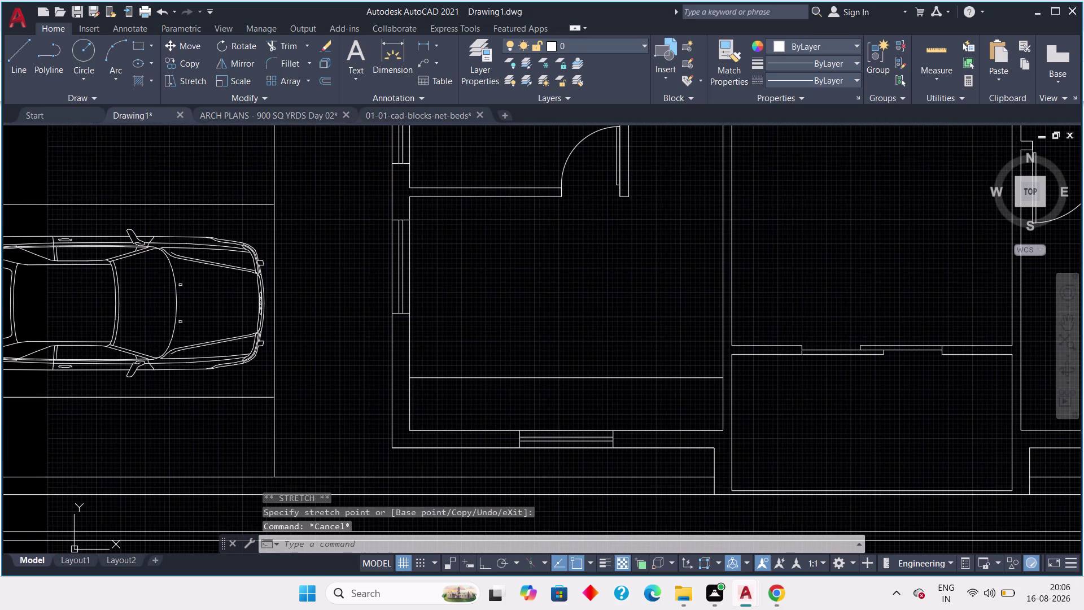